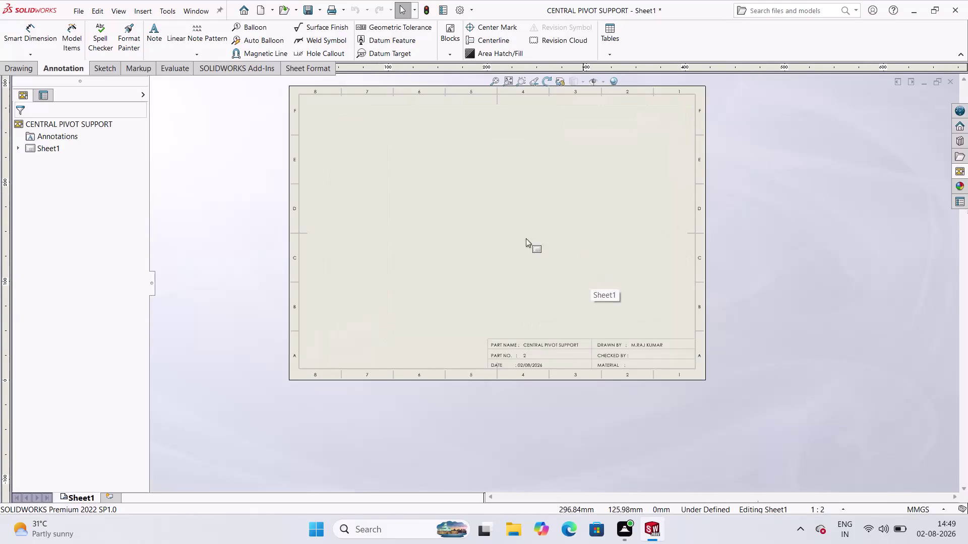
Browse the palette of ready-made drawing views, then hide it.
scroll(up, 3)
scroll(down, 3)
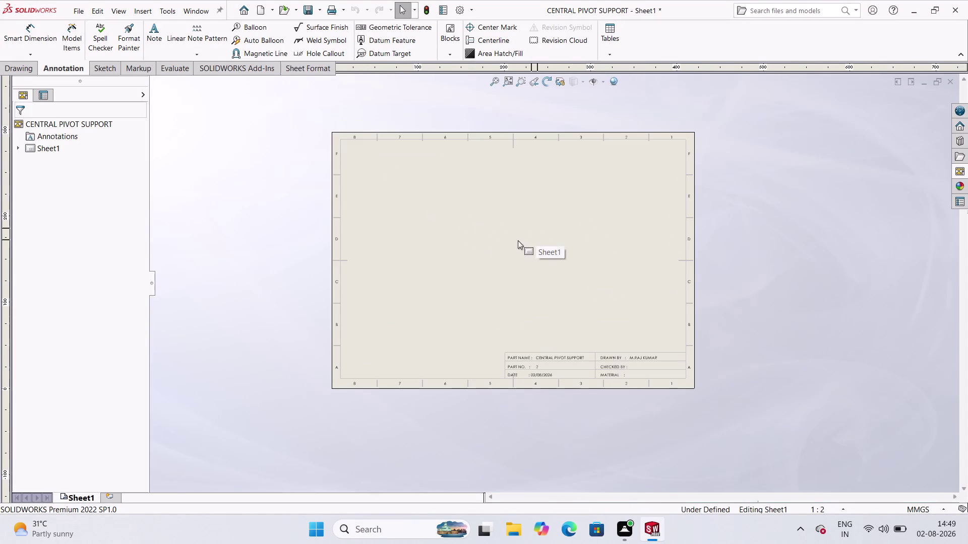
click(957, 173)
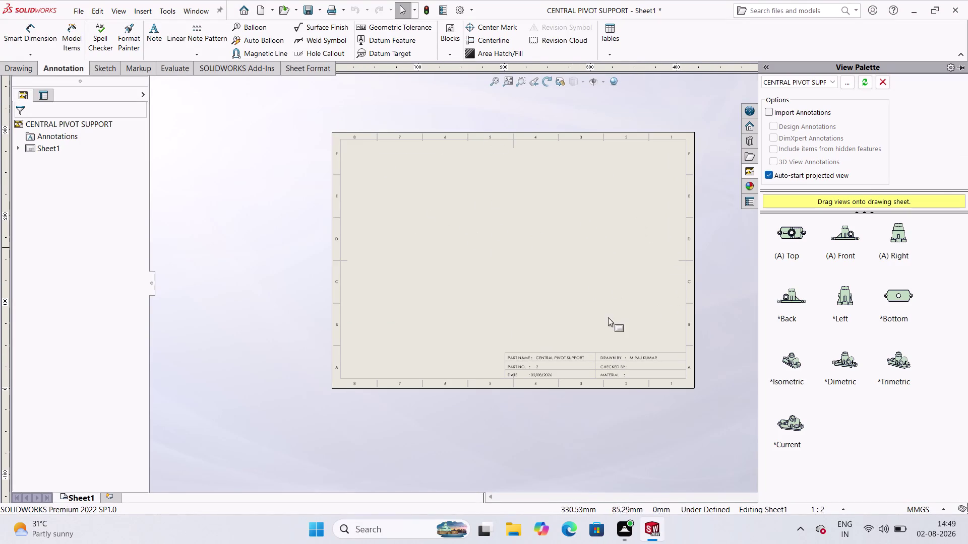
scroll(down, 3)
scroll(down, 3)
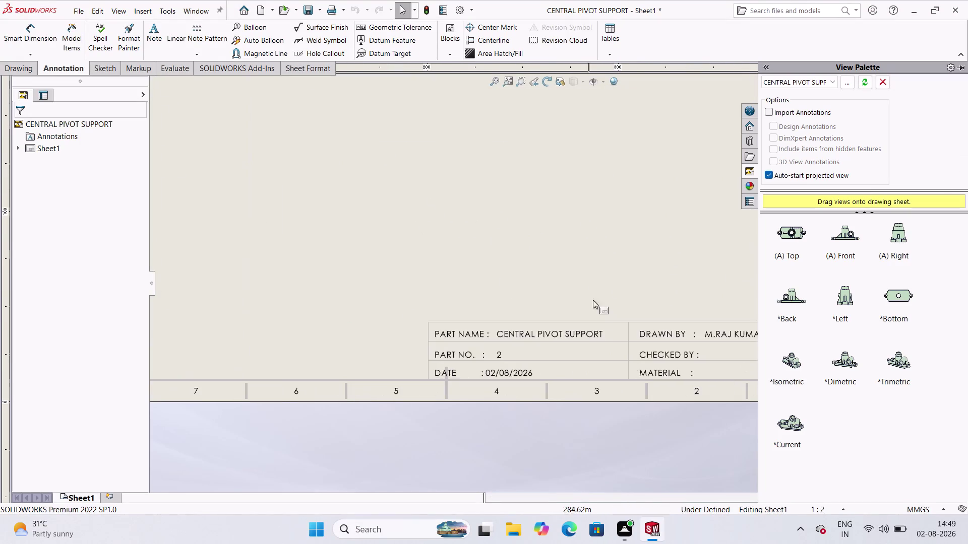
scroll(up, 3)
scroll(up, 3)
scroll(down, 3)
scroll(up, 3)
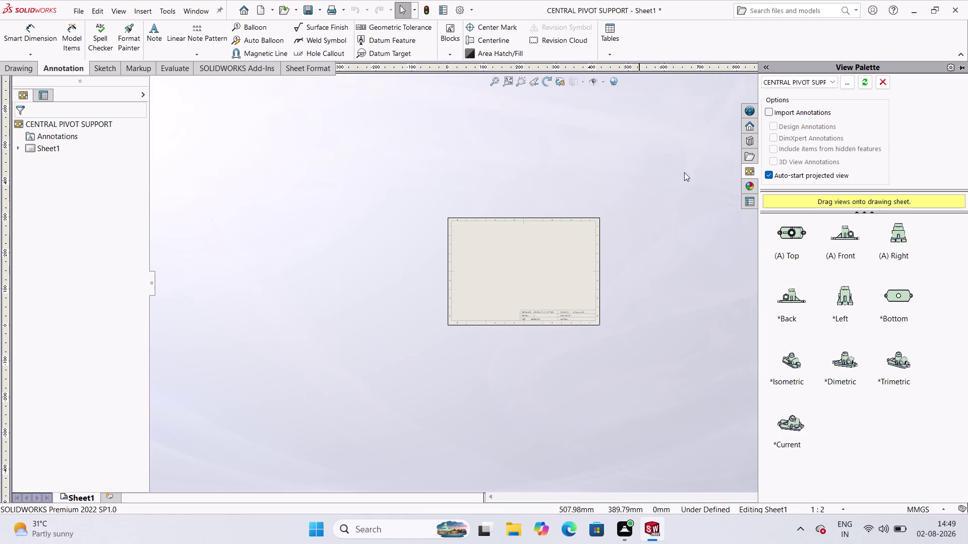
scroll(down, 3)
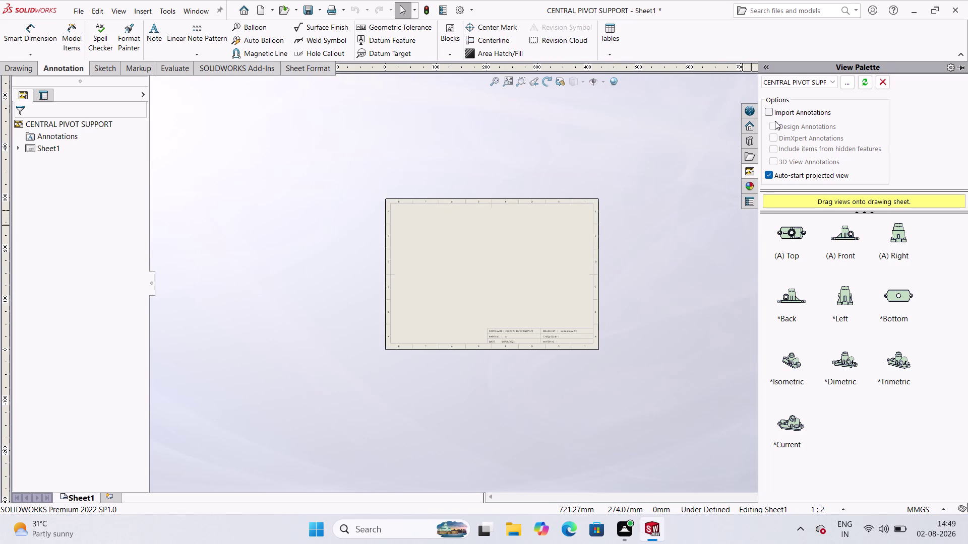
click(770, 110)
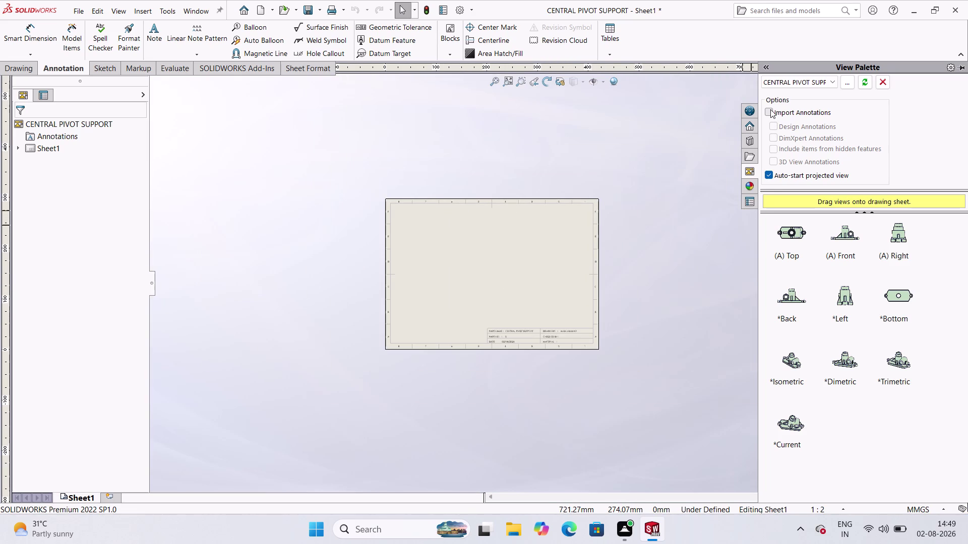
click(771, 109)
click(714, 204)
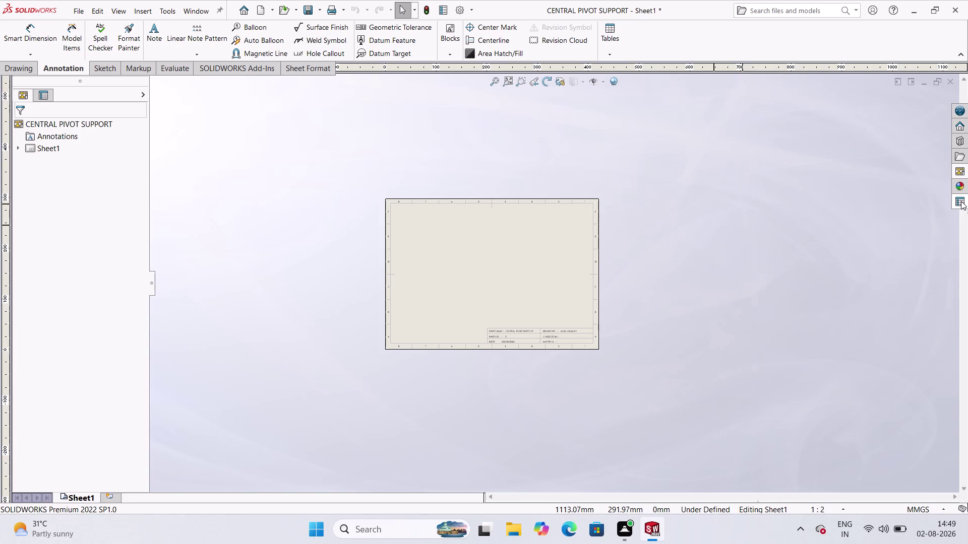
Open the drawing's custom properties and launch the Property Tab Builder.
click(961, 201)
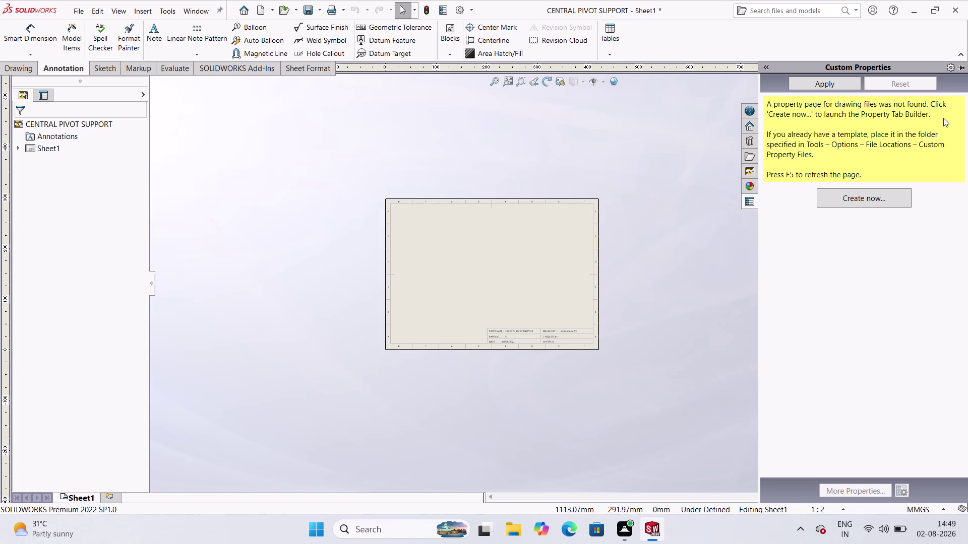
click(505, 270)
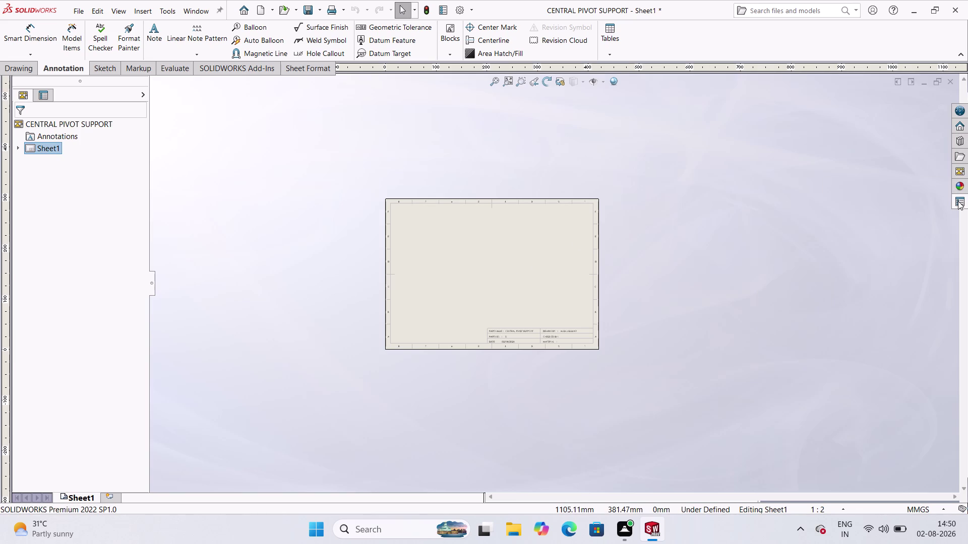
click(957, 201)
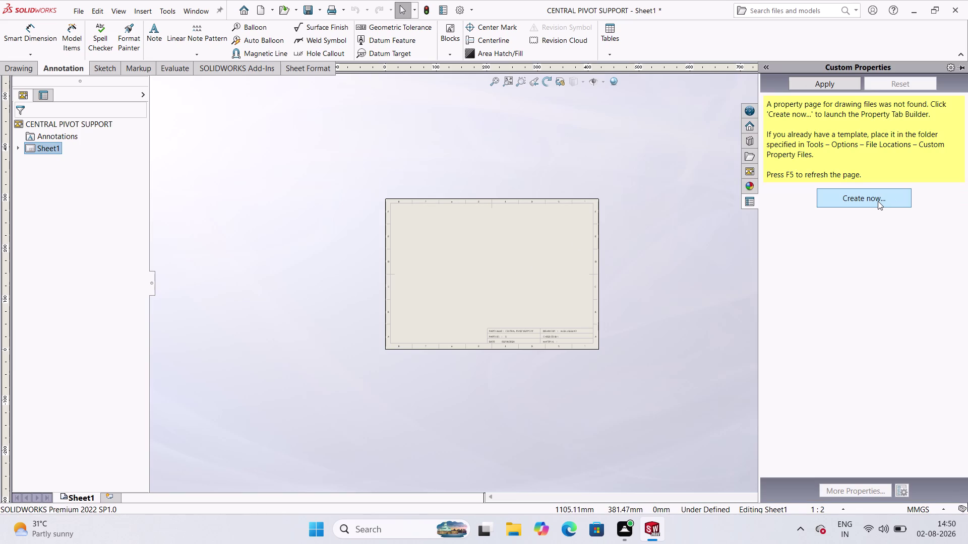
click(878, 202)
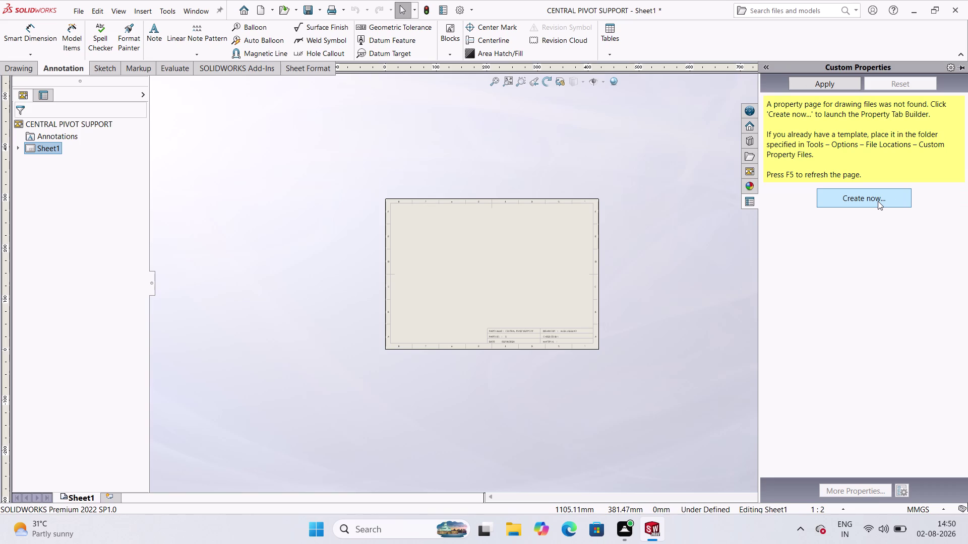
click(871, 193)
Close both Property Tab Builder windows and hide the custom properties.
right_click(563, 284)
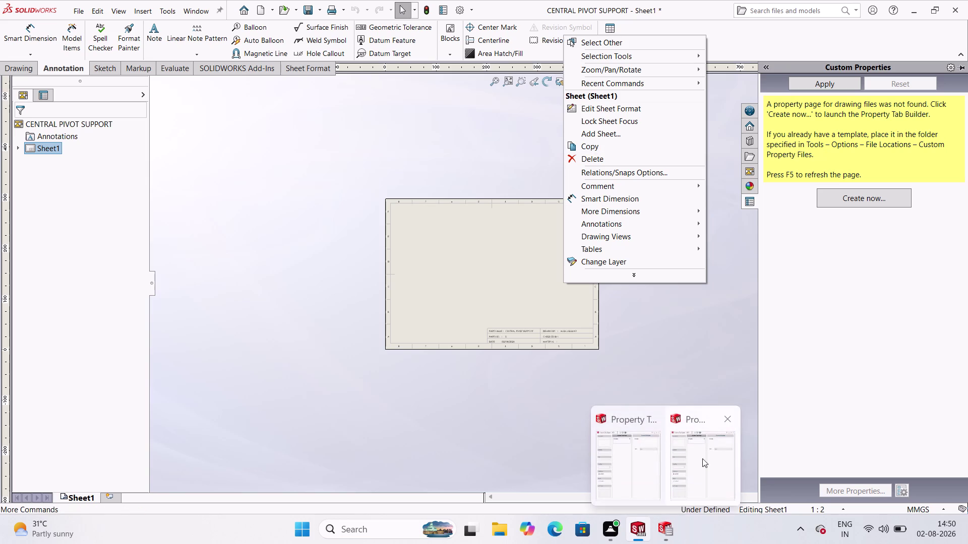
click(726, 426)
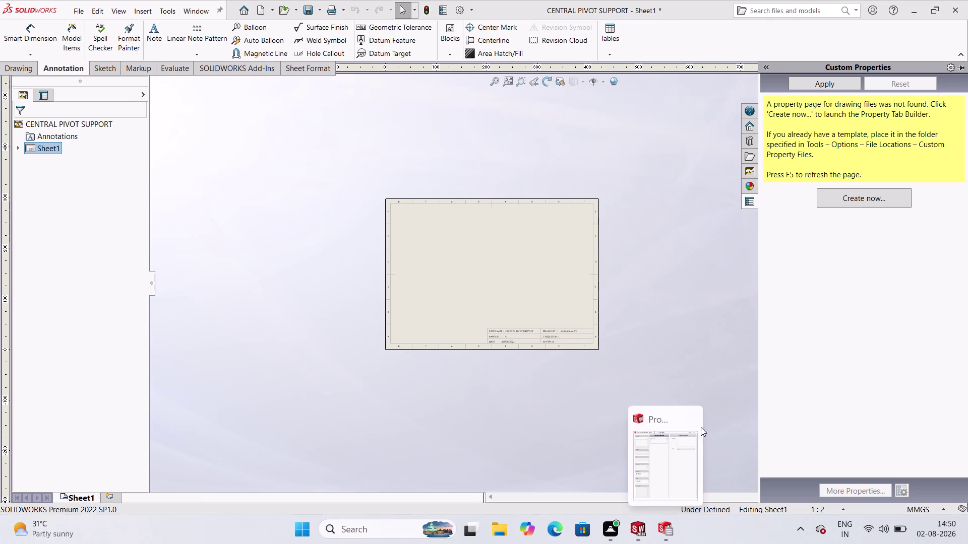
click(694, 417)
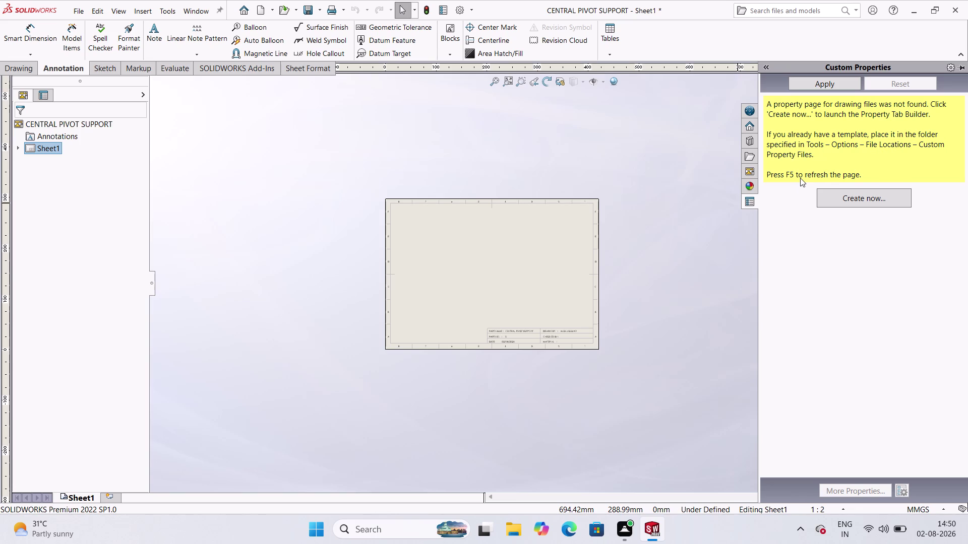
click(741, 214)
Select Sheet1 and choose Add Sheet from its right-click menu.
click(694, 251)
right_click(573, 323)
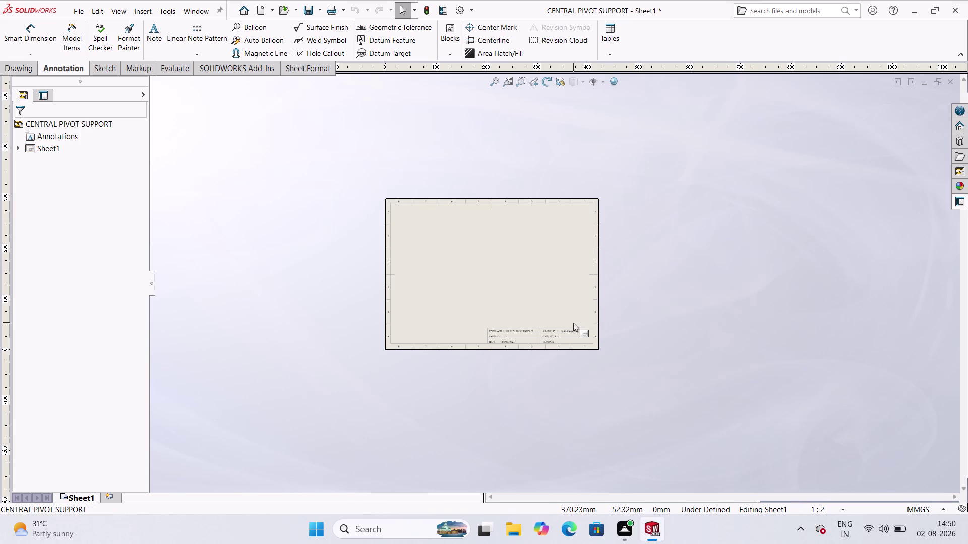
click(527, 285)
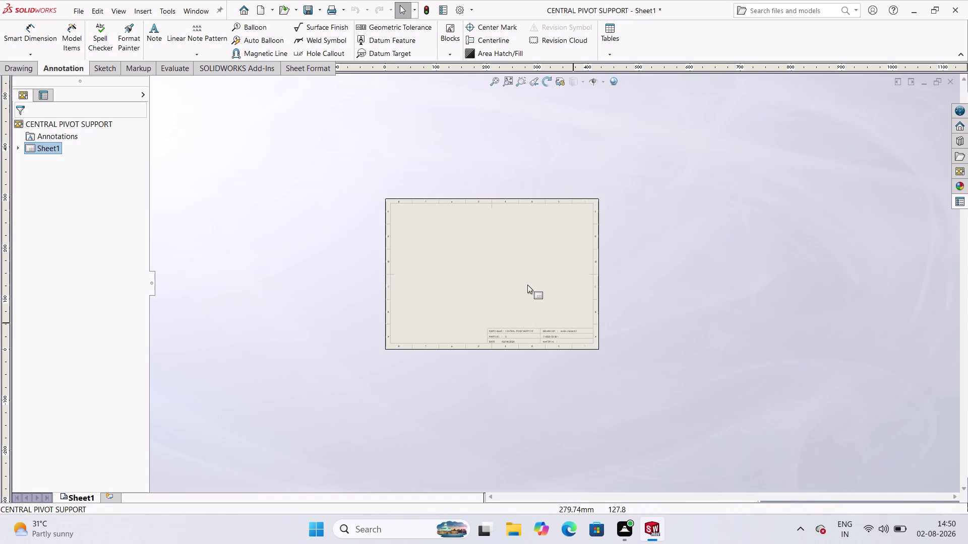
right_click(532, 285)
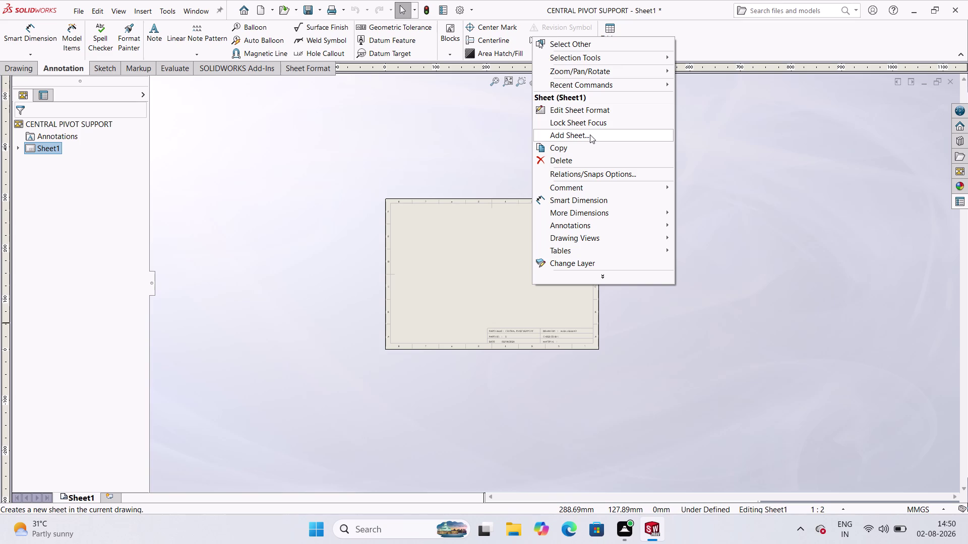
click(590, 135)
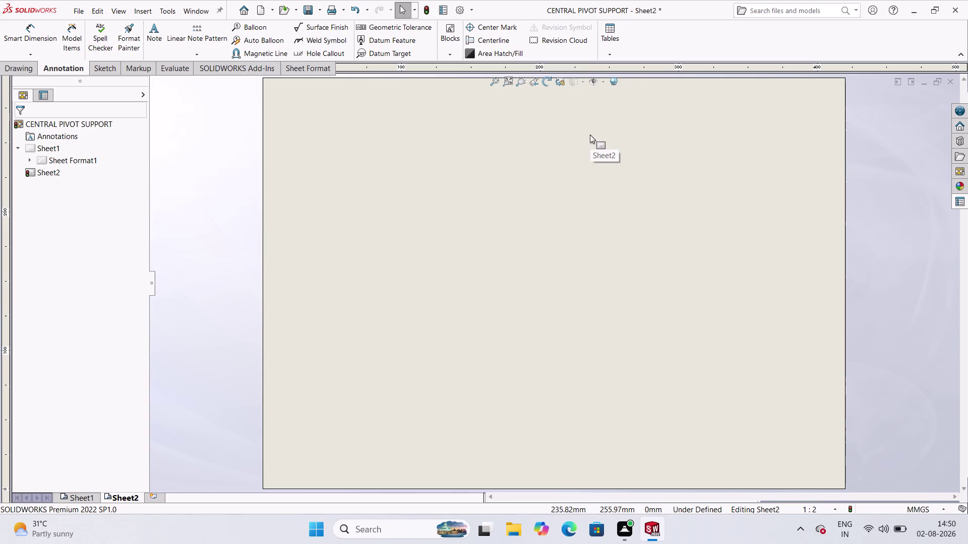
Zoom out to view the new Sheet2, then close the drawing to return to the part.
scroll(down, 3)
scroll(up, 3)
scroll(down, 3)
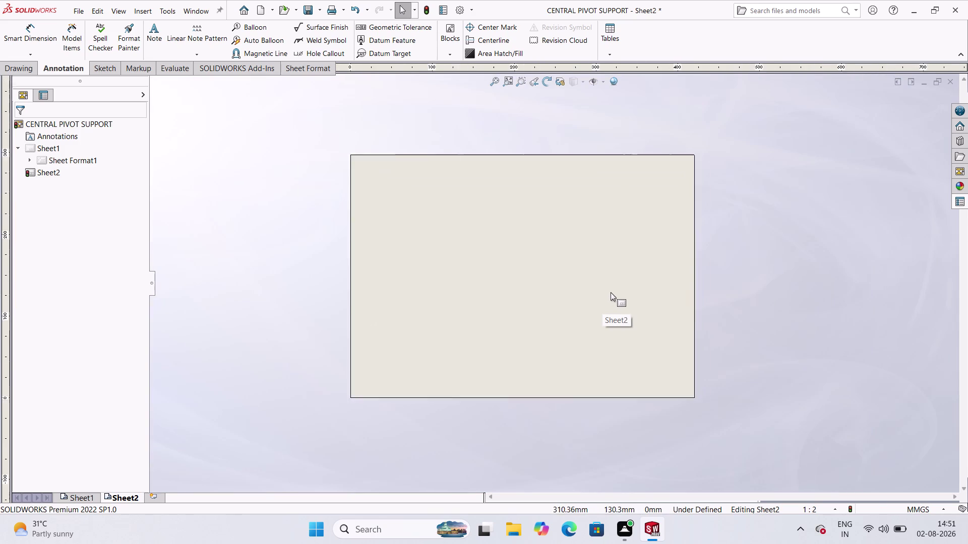
click(951, 83)
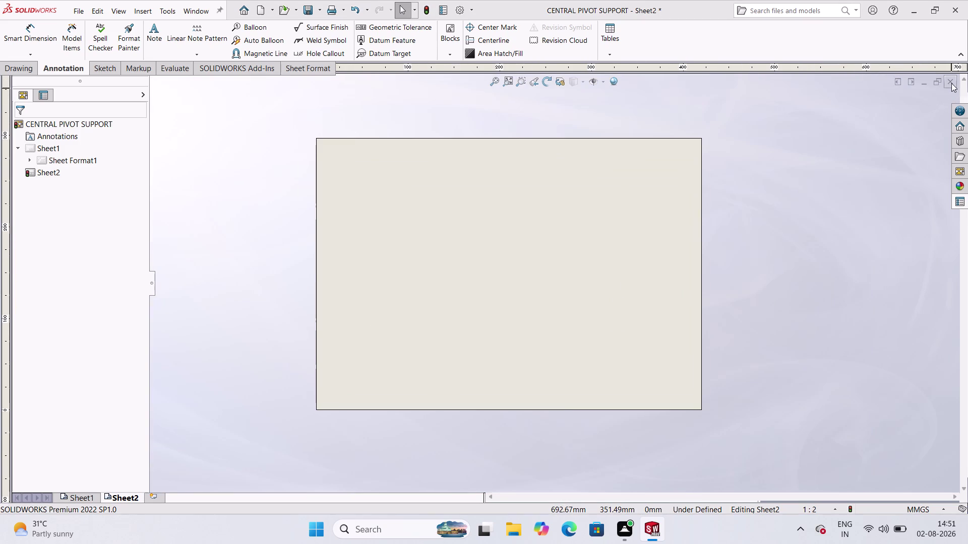
click(540, 287)
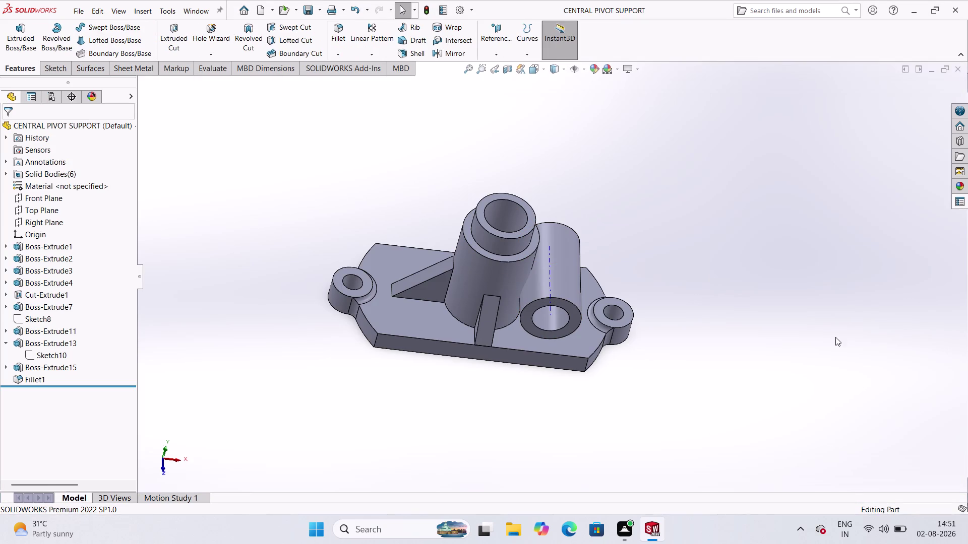
Start a new drawing from the CENTRAL PIVOT SUPPORT part with File > Make Drawing from Part.
scroll(down, 3)
scroll(up, 3)
scroll(up, 3)
scroll(down, 3)
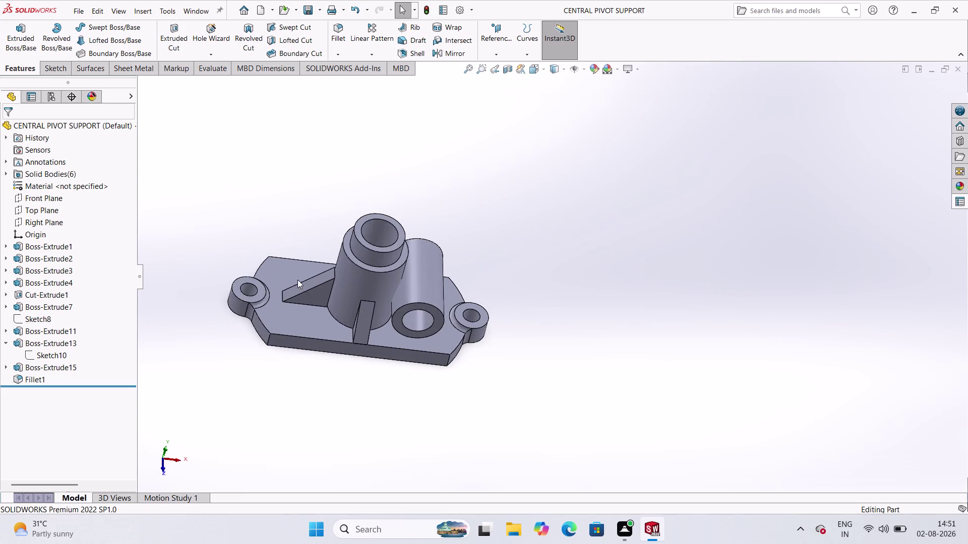
scroll(up, 3)
scroll(down, 3)
scroll(up, 3)
scroll(down, 3)
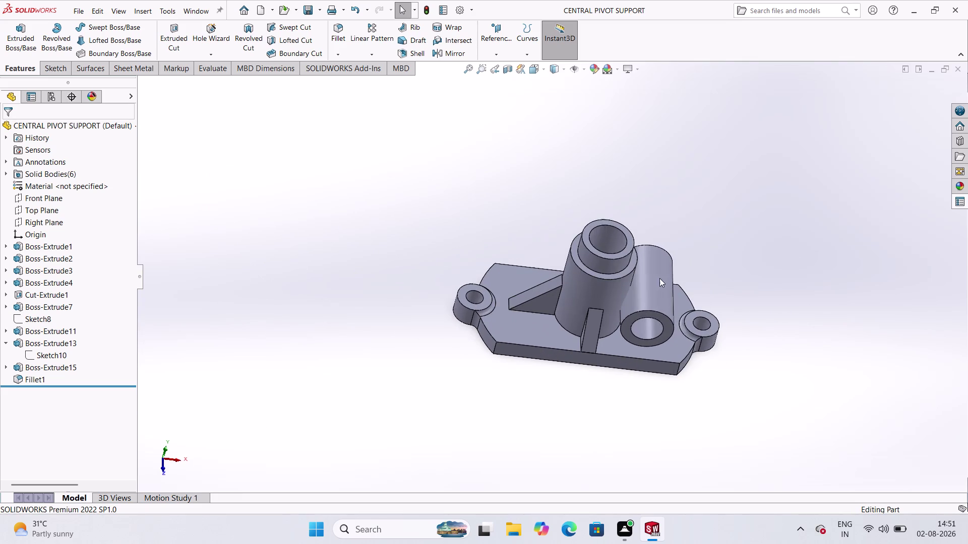
scroll(down, 3)
scroll(down, 3)
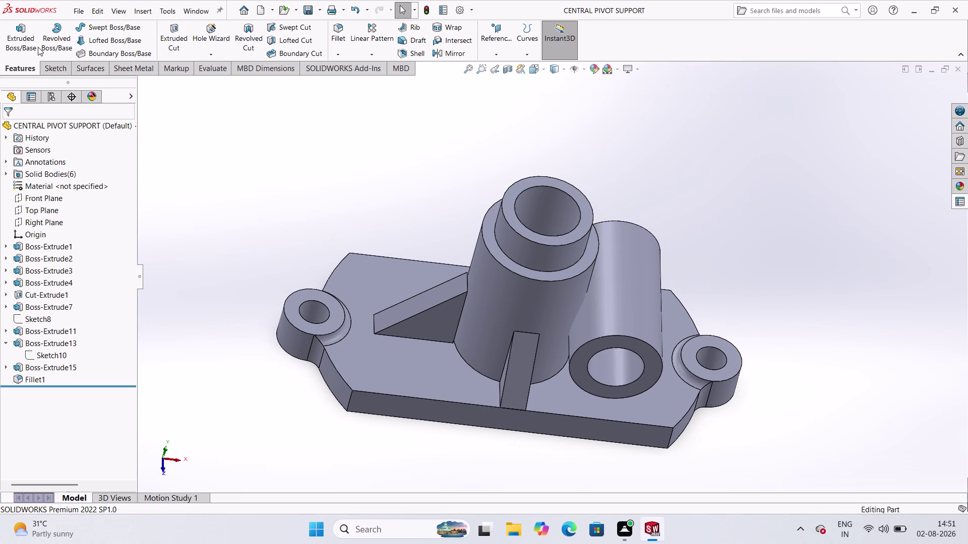
click(79, 14)
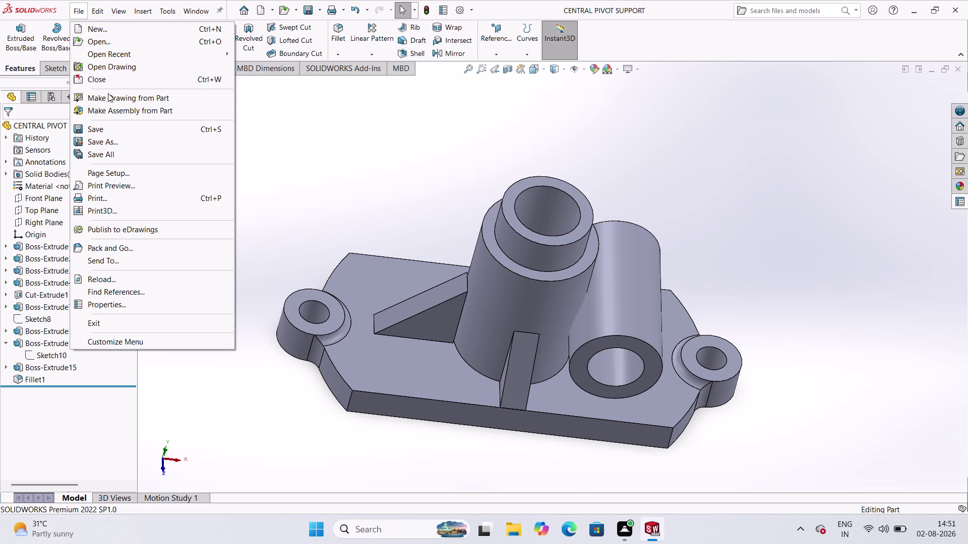
click(127, 100)
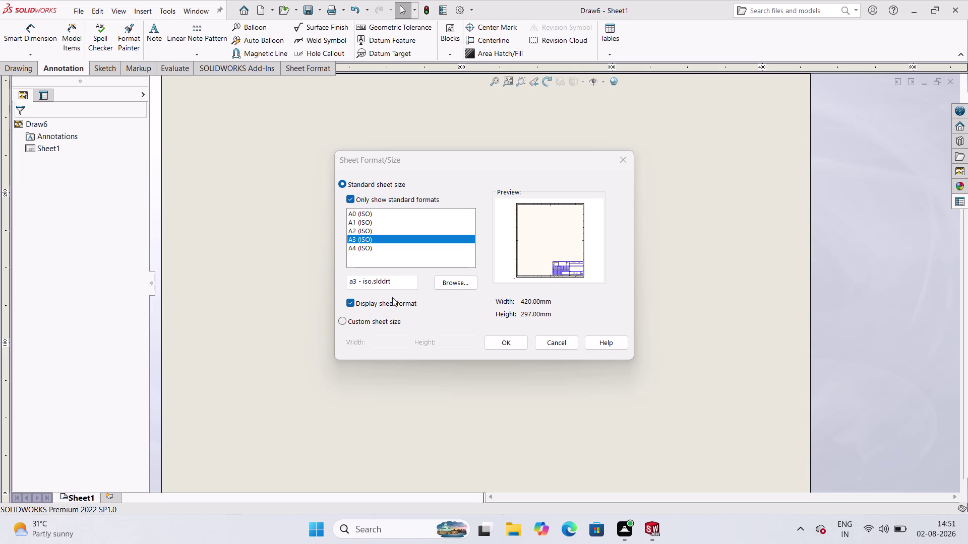
Browse the sheet format files, keeping the sheet format file type filter.
click(447, 284)
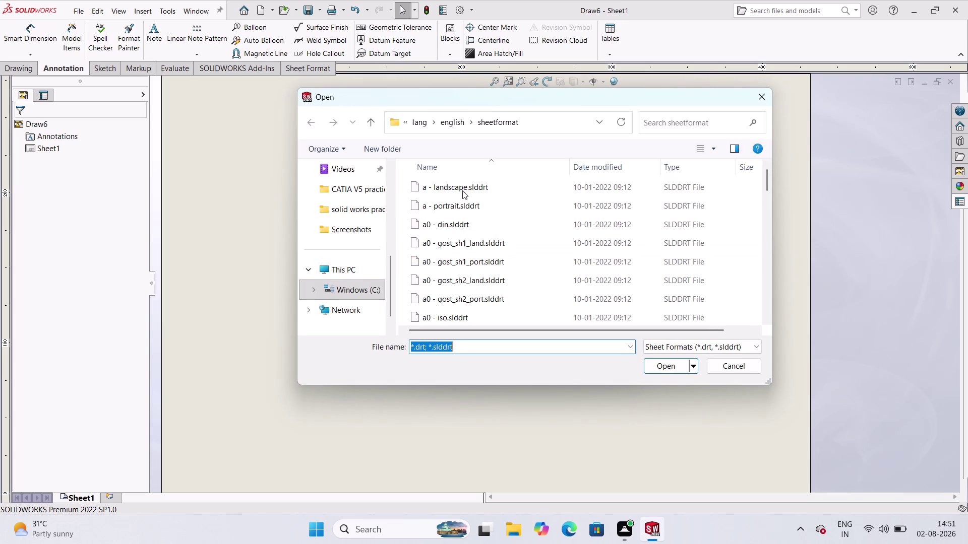
scroll(down, 3)
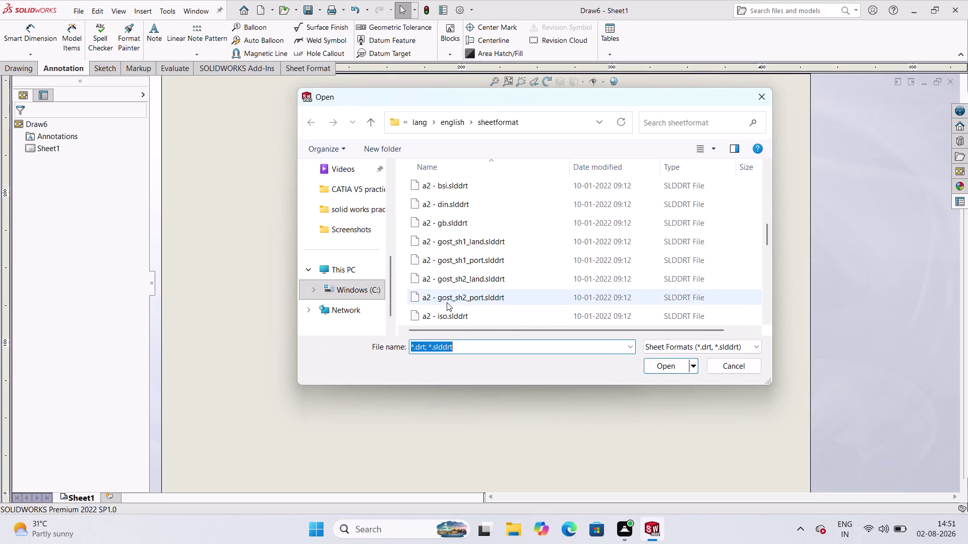
scroll(down, 3)
scroll(down, 3)
scroll(down, 3)
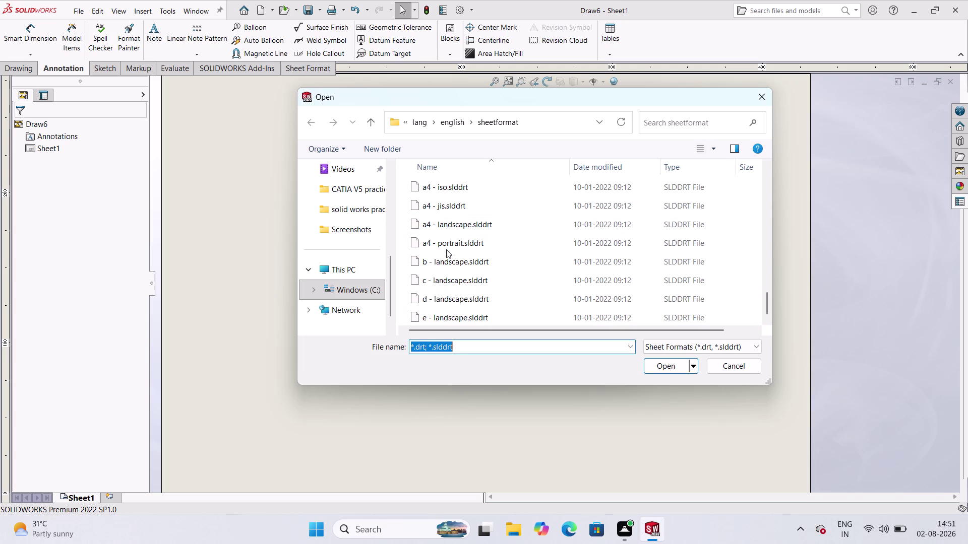
scroll(up, 3)
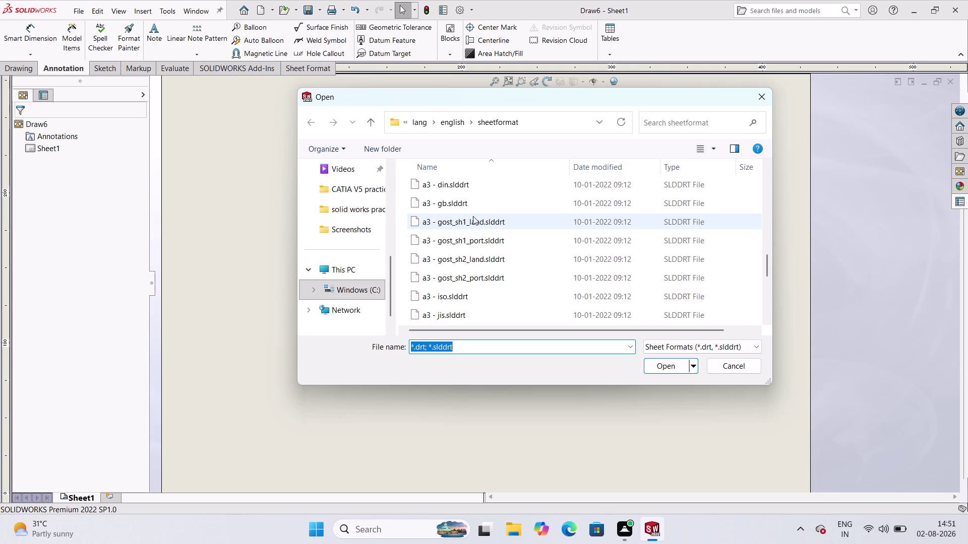
scroll(up, 3)
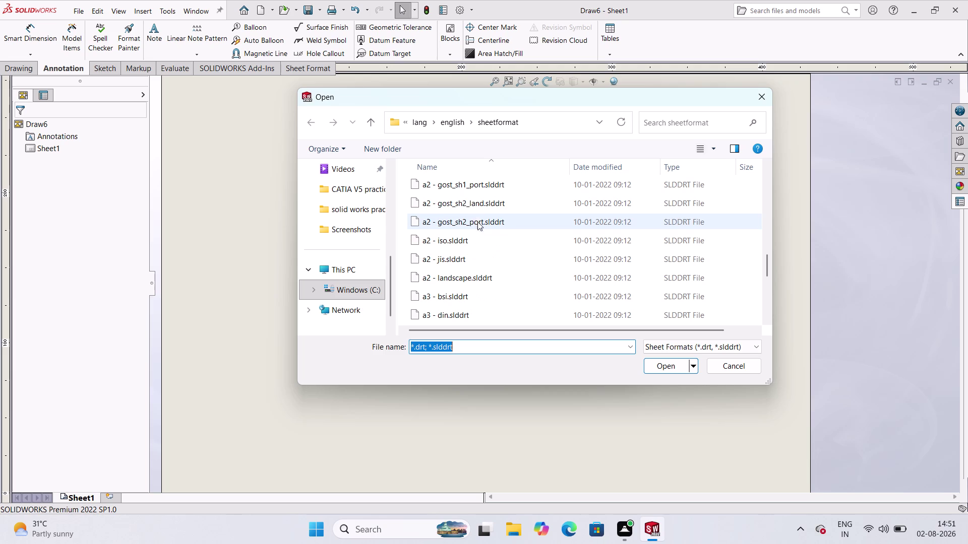
scroll(down, 3)
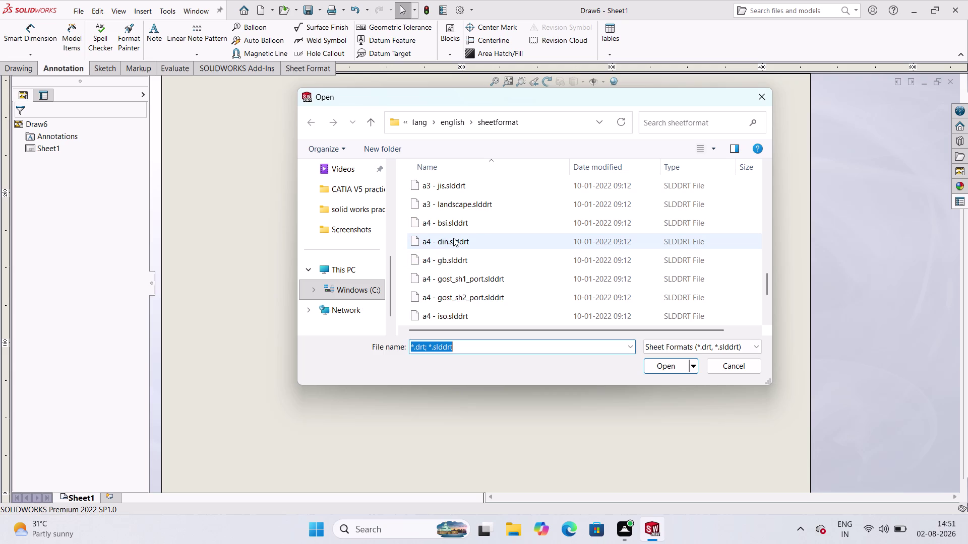
scroll(down, 3)
scroll(down, 3)
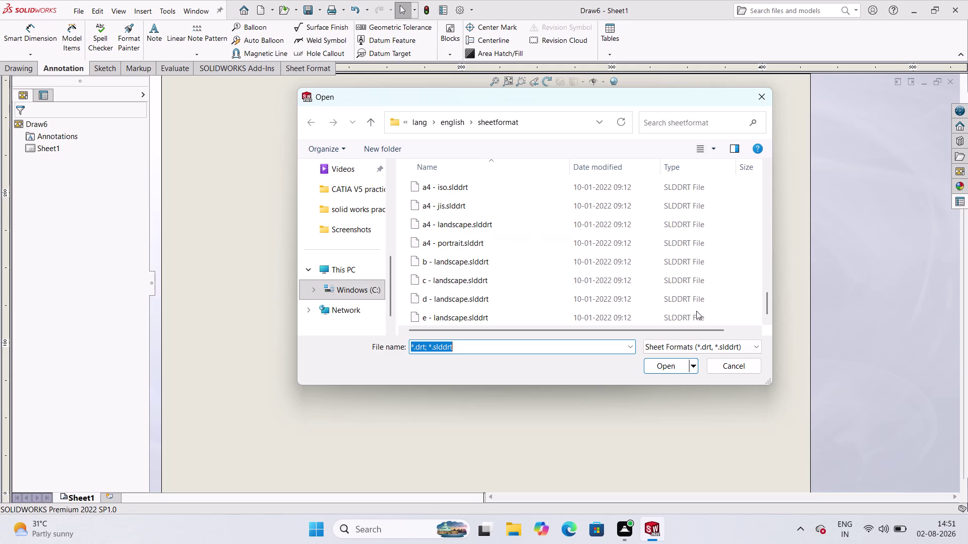
click(754, 347)
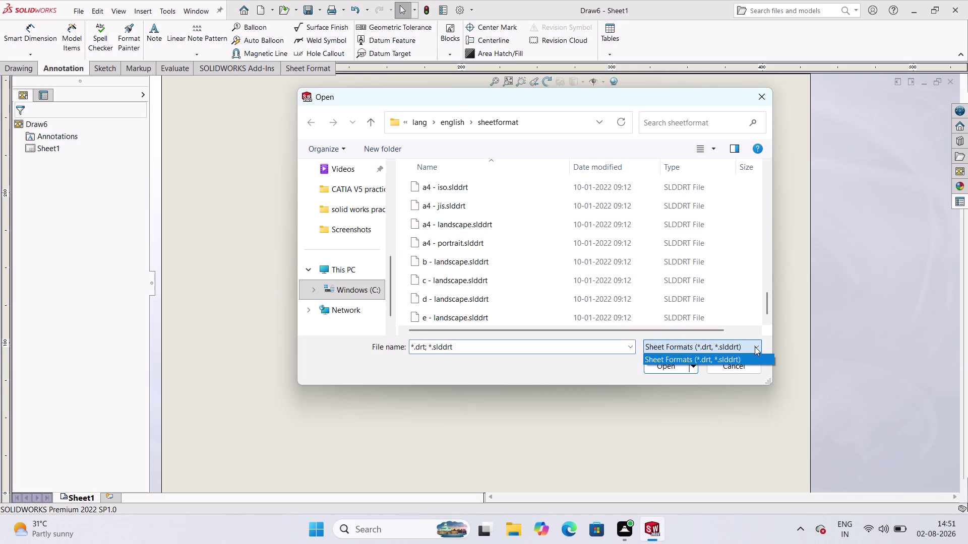
click(755, 347)
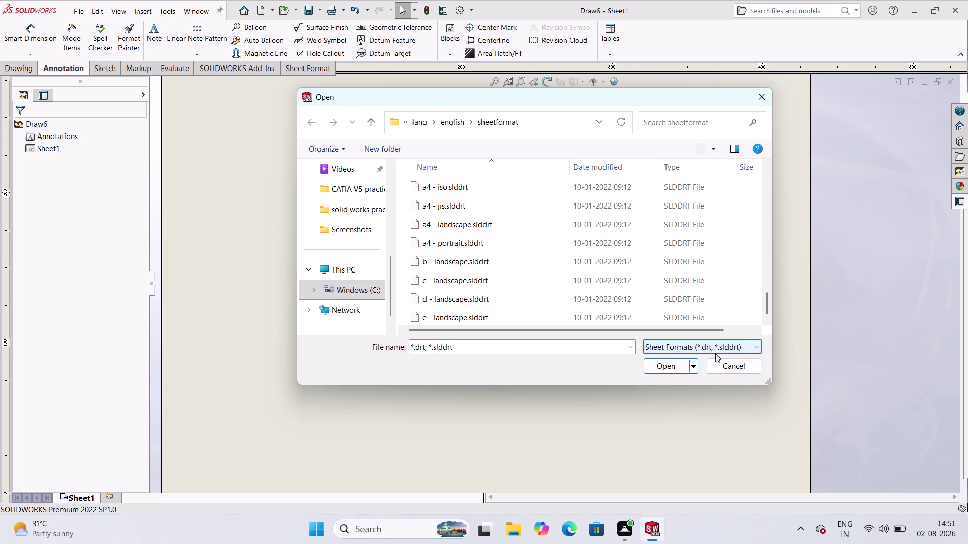
Look through more format files, then cancel the browser without choosing one.
scroll(down, 3)
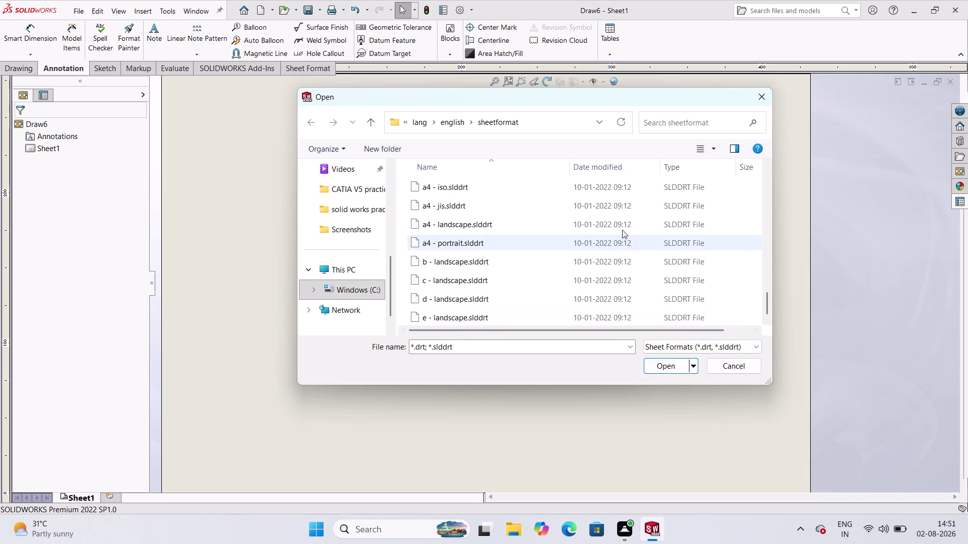
scroll(up, 3)
scroll(up, 3)
scroll(up, 3)
scroll(up, 3)
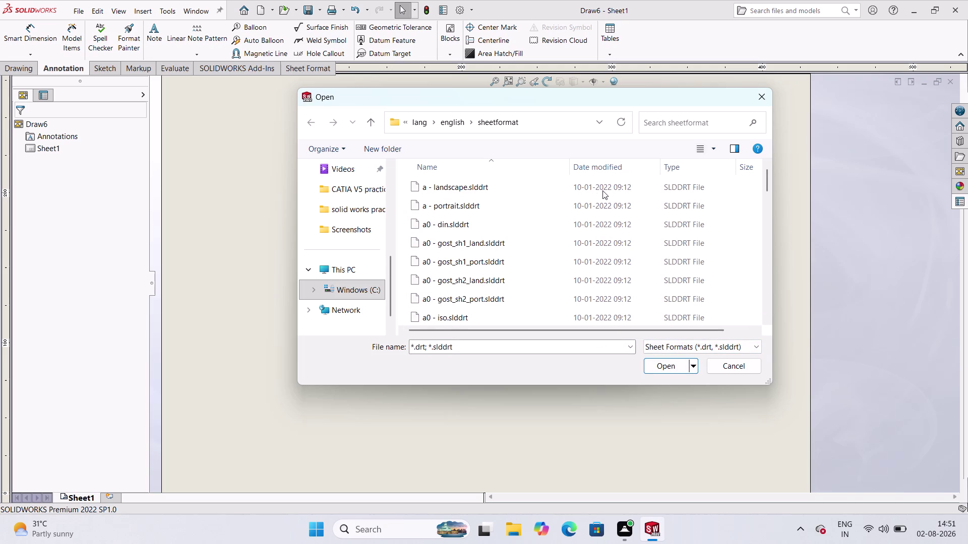
scroll(up, 3)
scroll(down, 3)
scroll(down, 3)
scroll(down, 3)
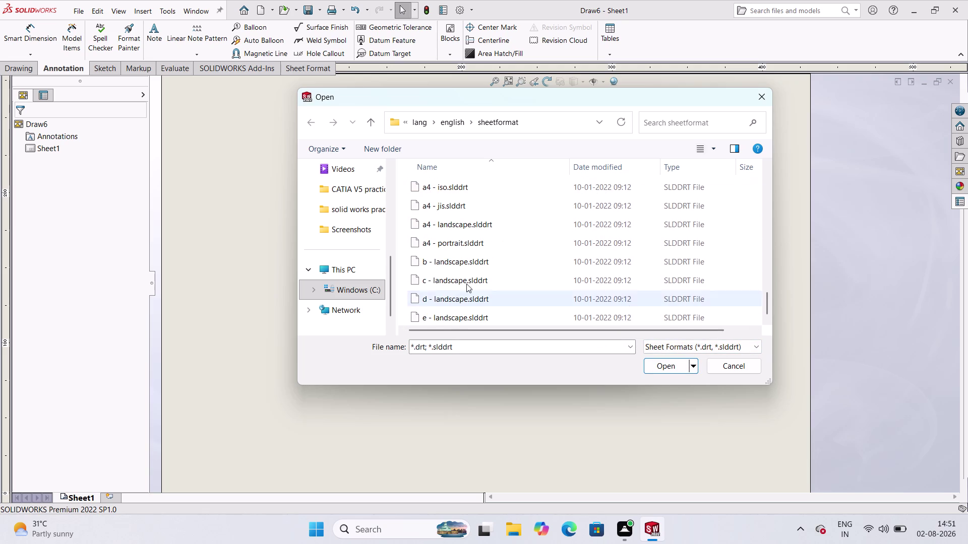
scroll(up, 3)
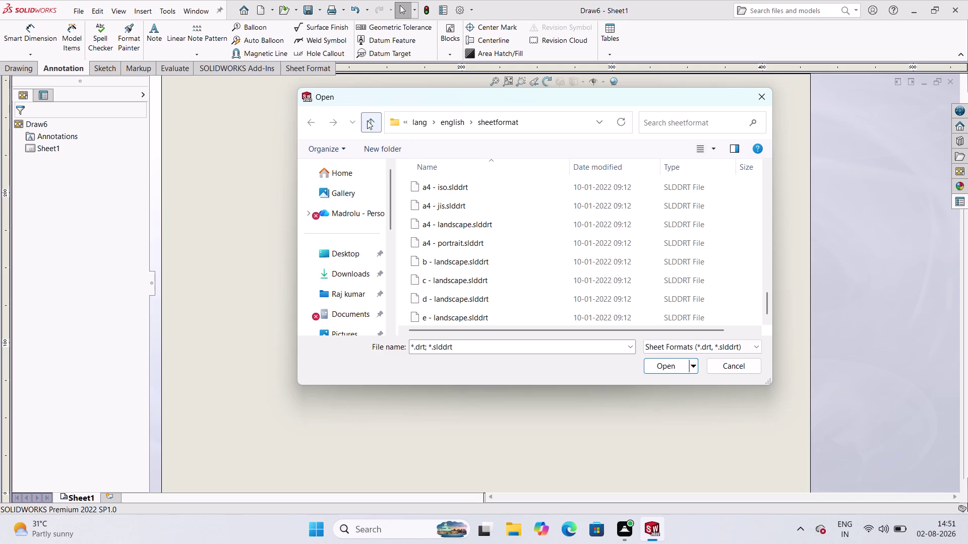
click(309, 122)
click(763, 99)
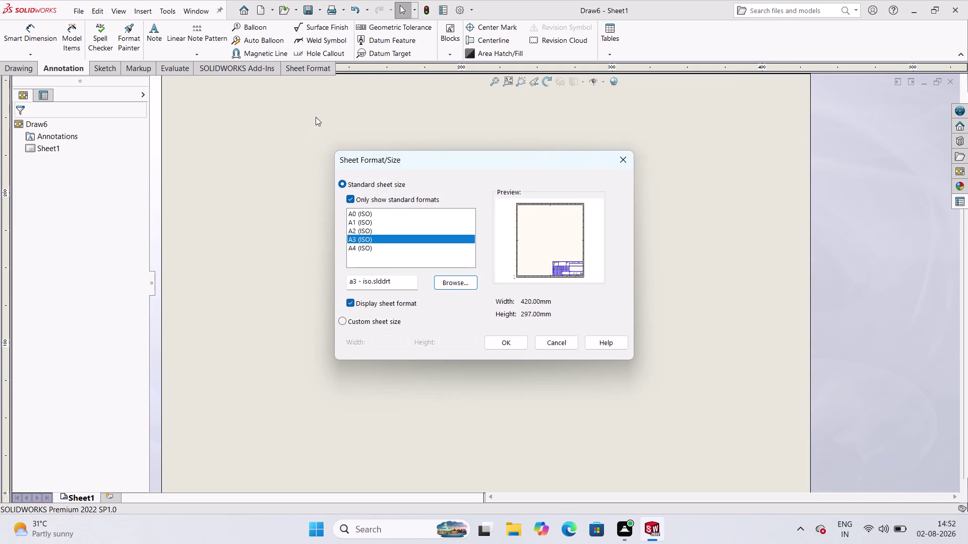
Pick A3 (ISO), then switch to a blank custom 420 × 297 mm sheet and confirm.
click(352, 198)
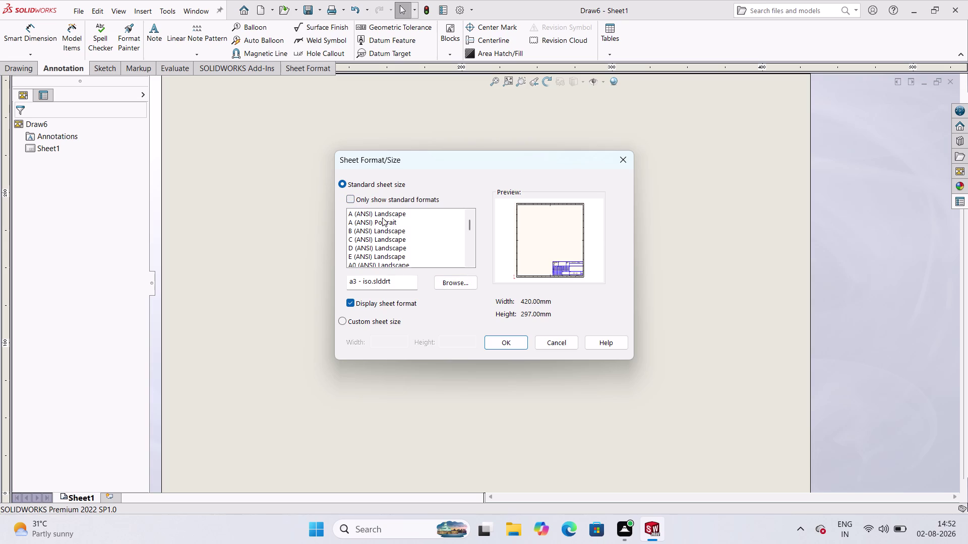
scroll(down, 3)
scroll(up, 3)
scroll(up, 3)
scroll(down, 3)
scroll(down, 3)
scroll(down, 3)
scroll(down, 3)
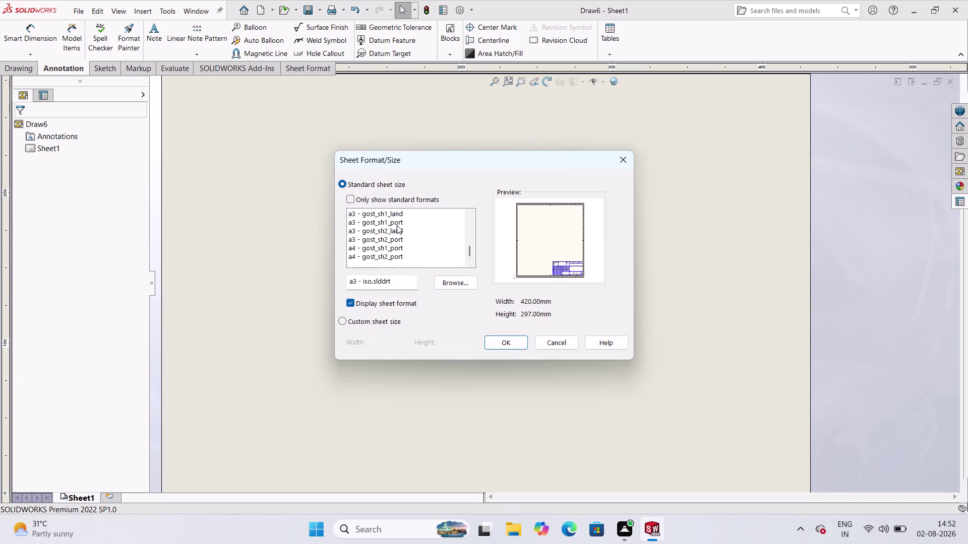
click(352, 198)
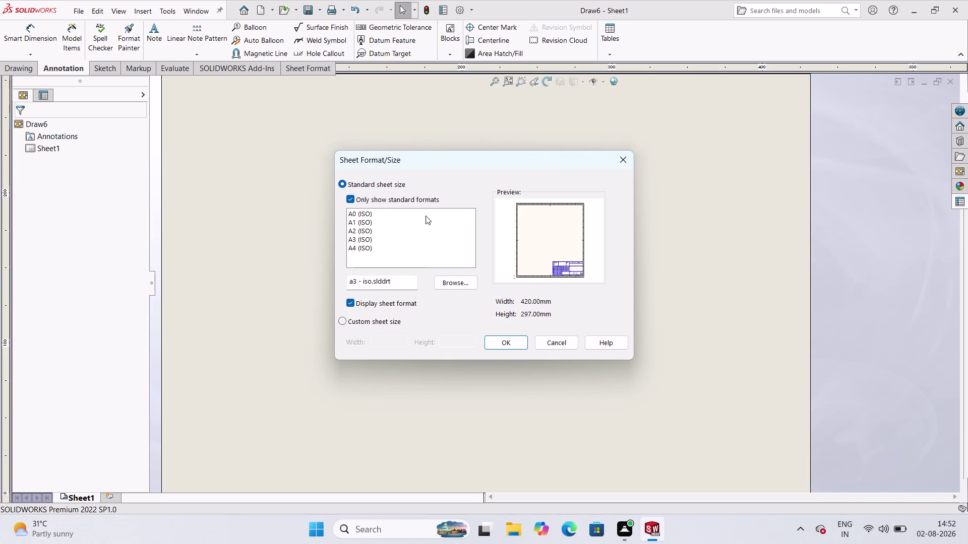
click(360, 242)
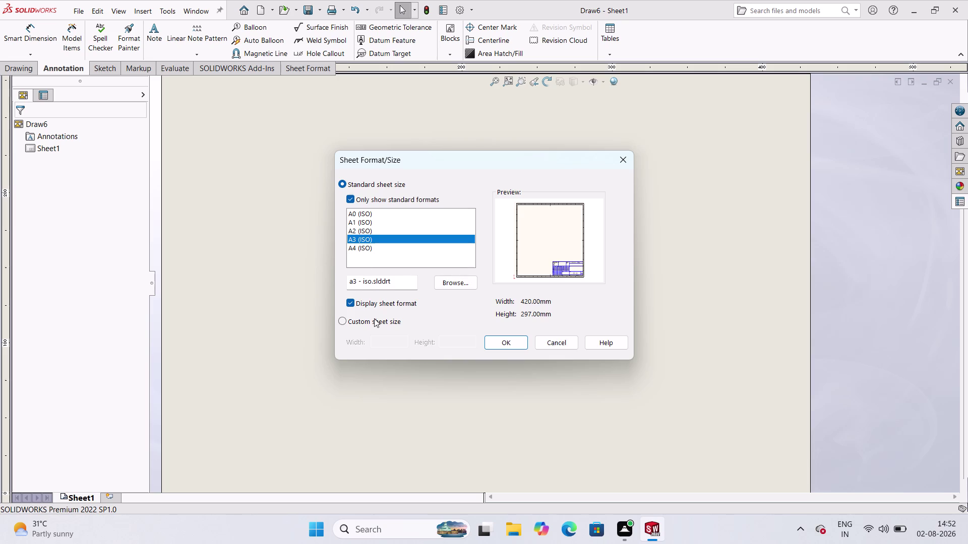
click(340, 324)
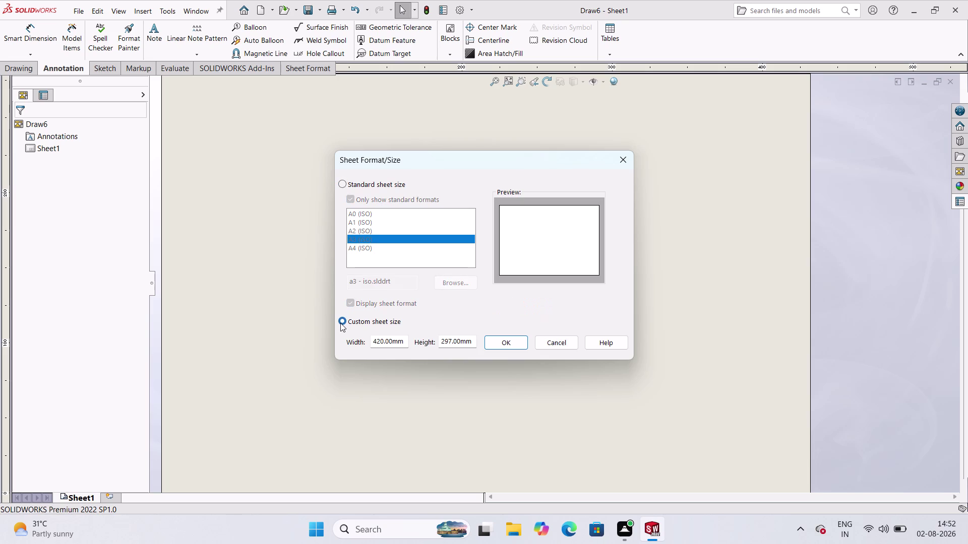
click(515, 340)
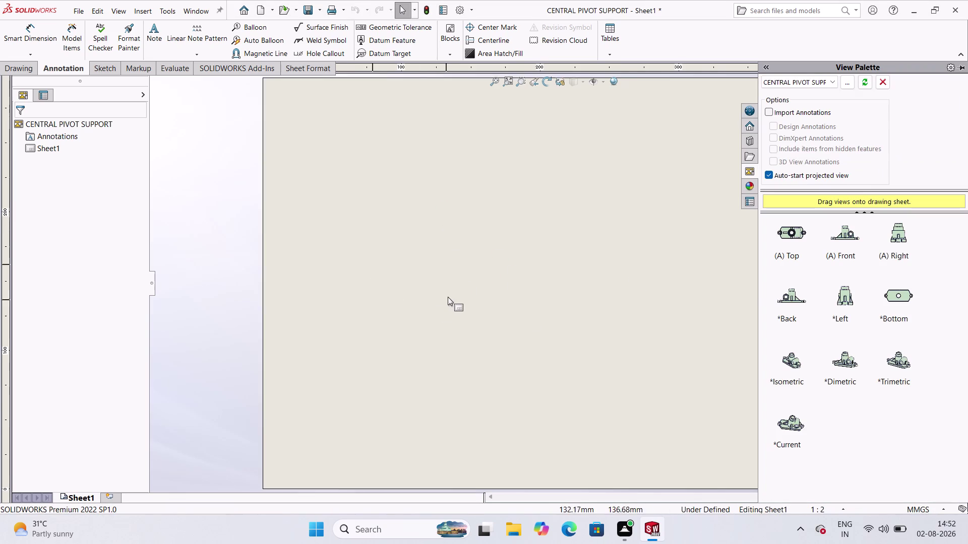
Close the model views palette and zoom to show the whole blank sheet.
scroll(up, 3)
scroll(down, 3)
click(199, 362)
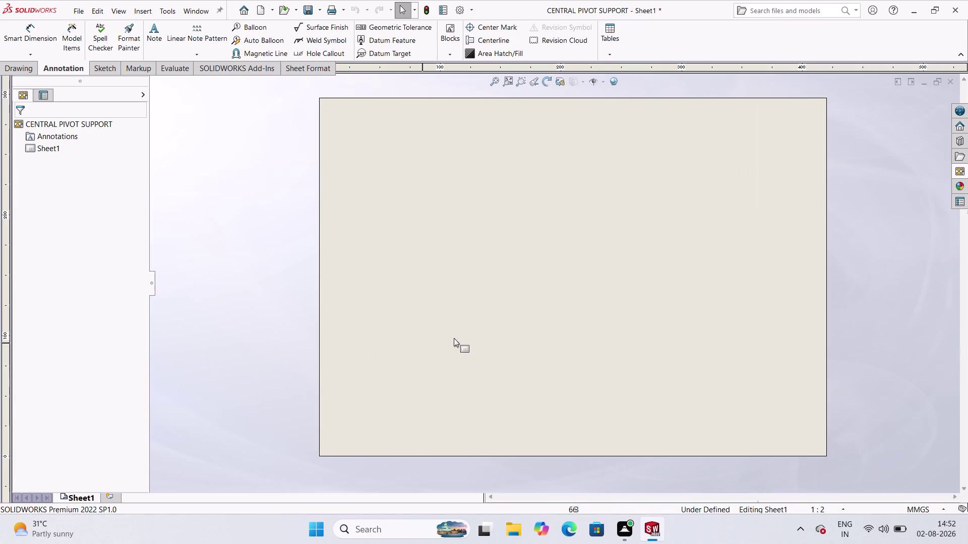
scroll(up, 3)
scroll(down, 3)
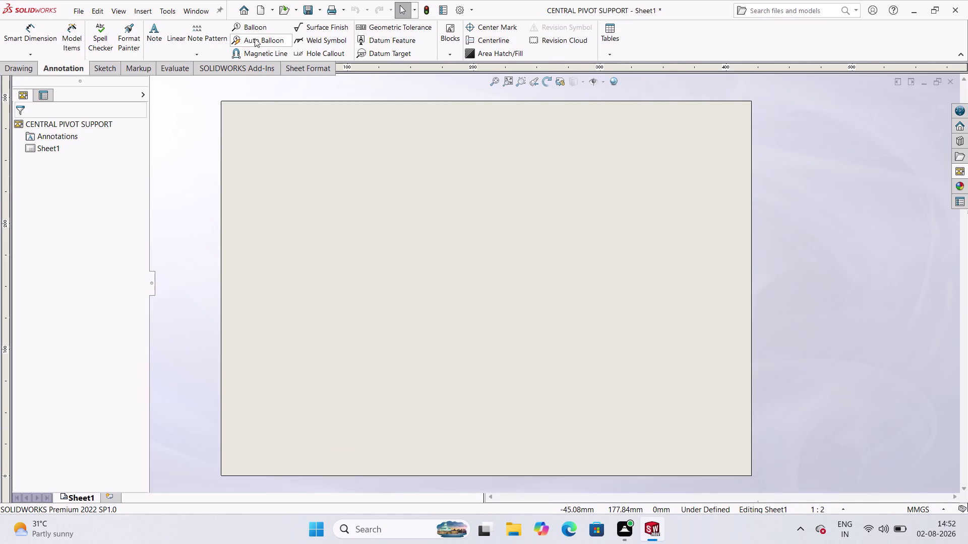
Cycle through the Drawing, Annotation, Sketch, Markup and Sheet Format CommandManager tabs.
click(24, 67)
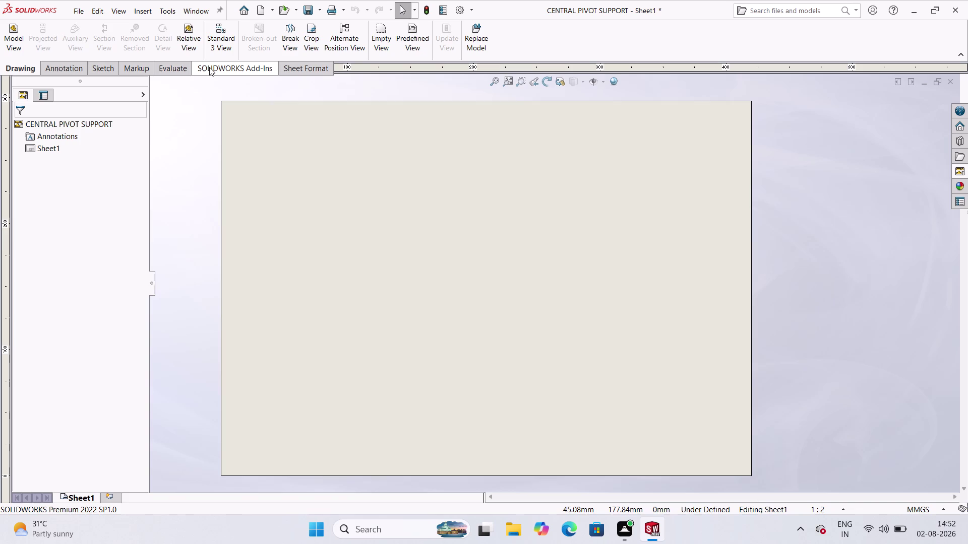
click(72, 70)
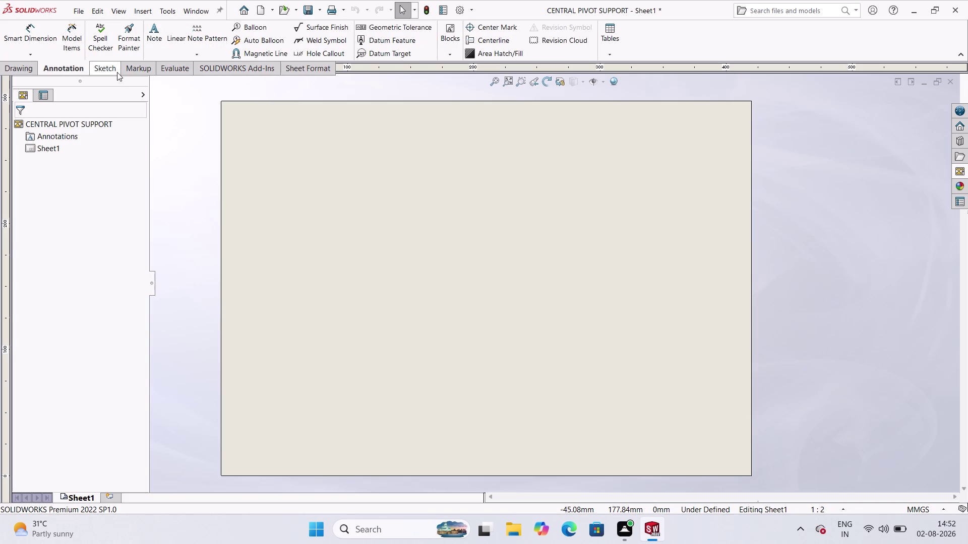
click(117, 72)
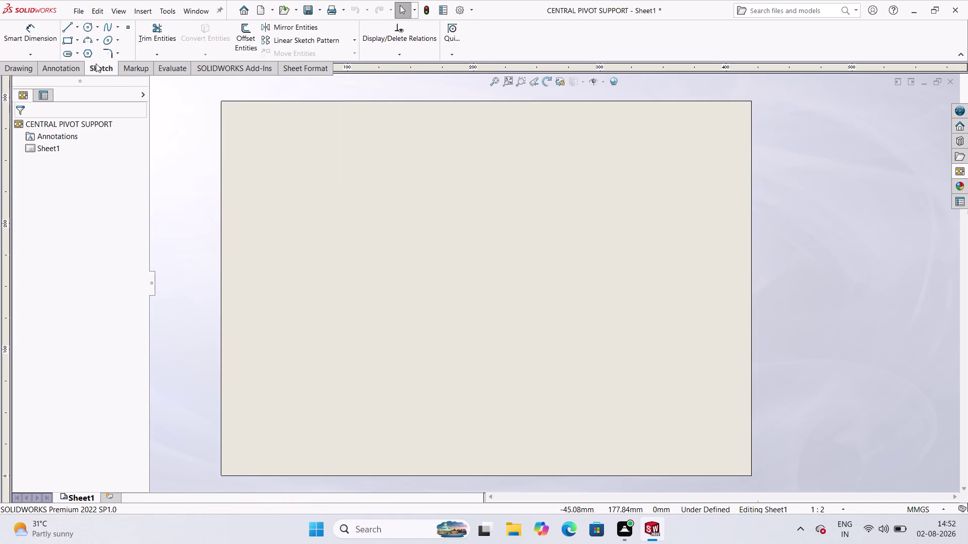
click(18, 64)
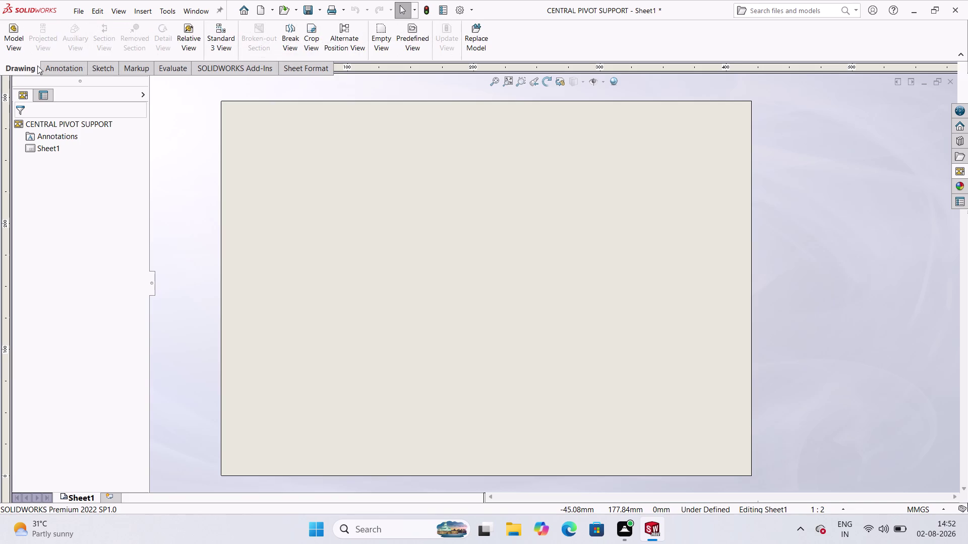
click(106, 68)
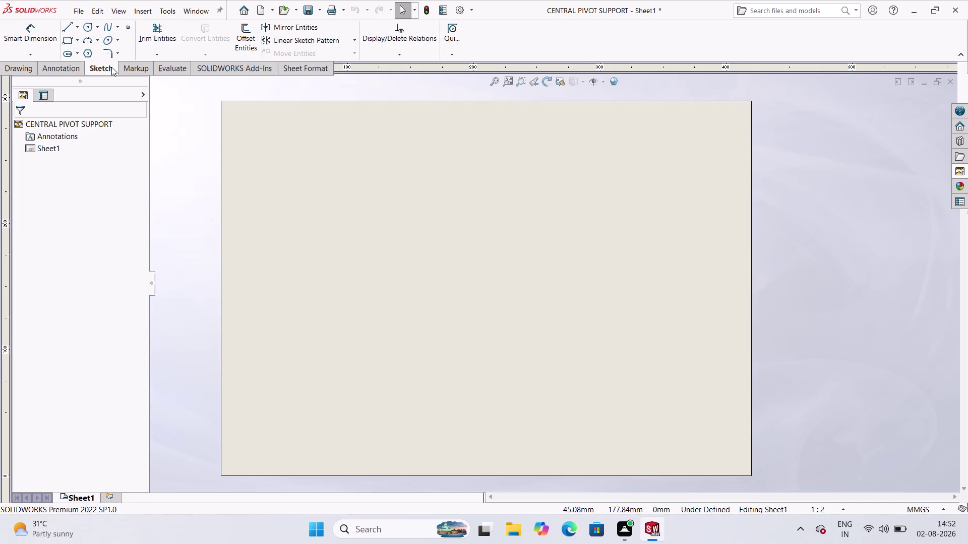
click(129, 72)
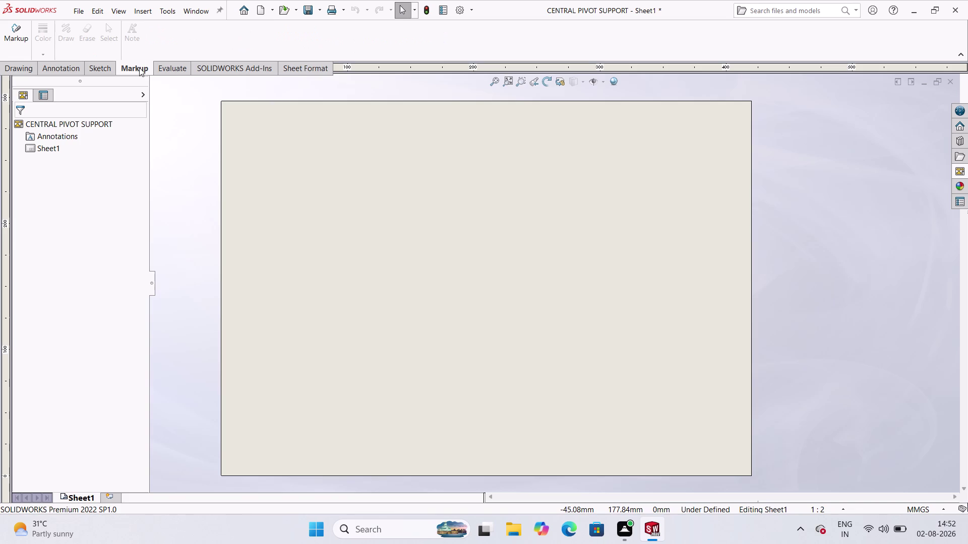
click(90, 69)
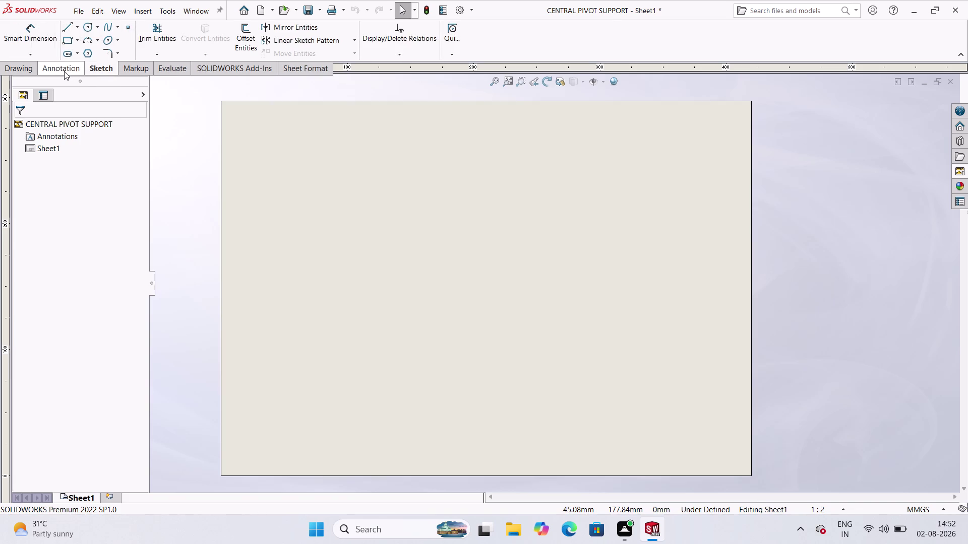
click(64, 71)
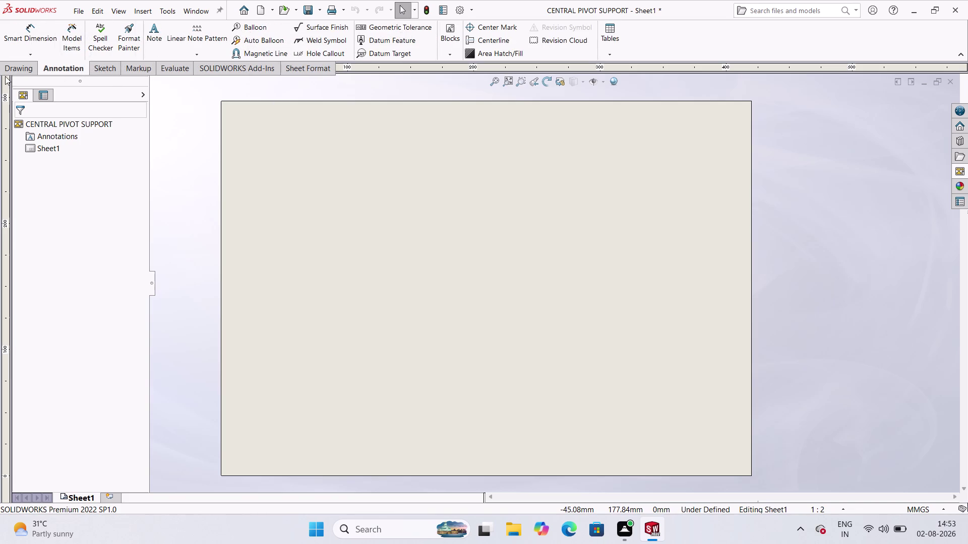
click(26, 70)
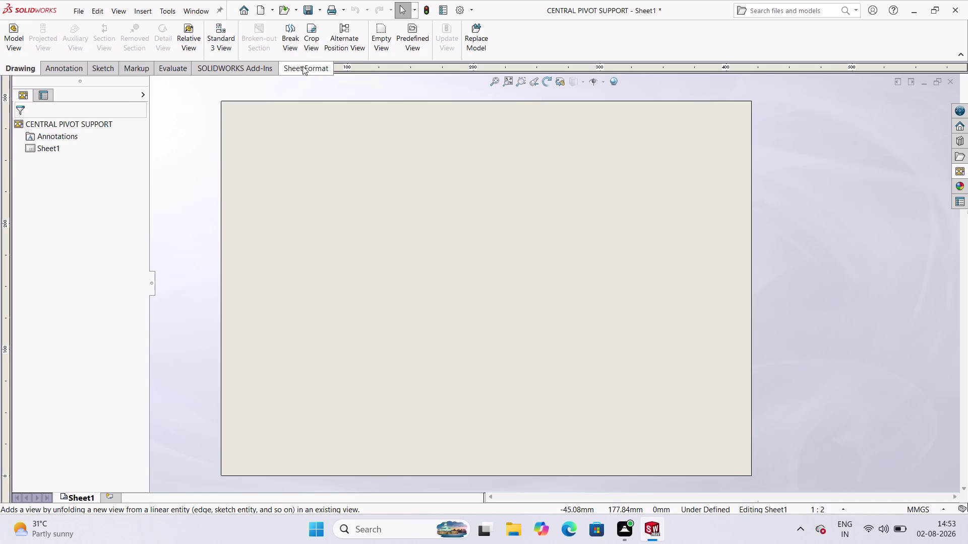
click(302, 66)
Show the Sheet Format commands and start the Automatic Border setup.
click(13, 34)
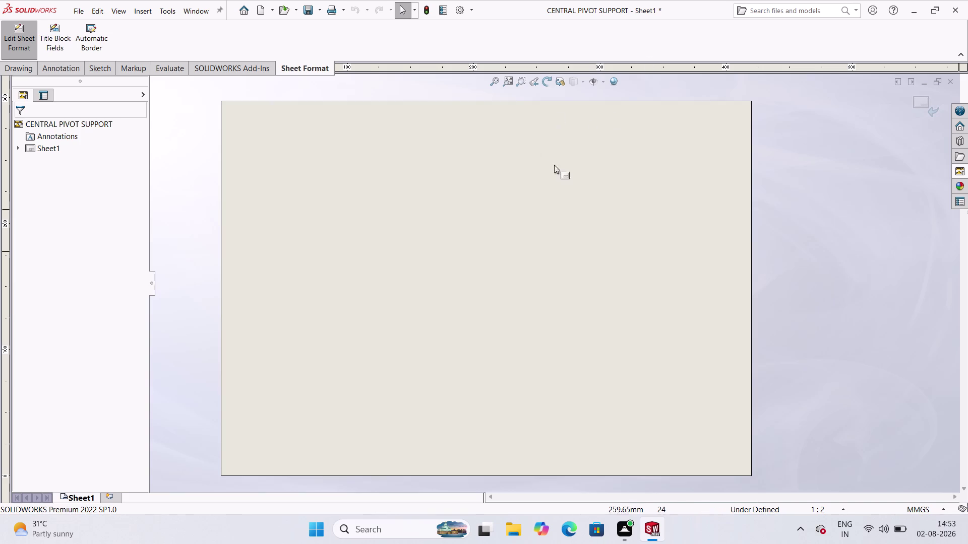
click(95, 42)
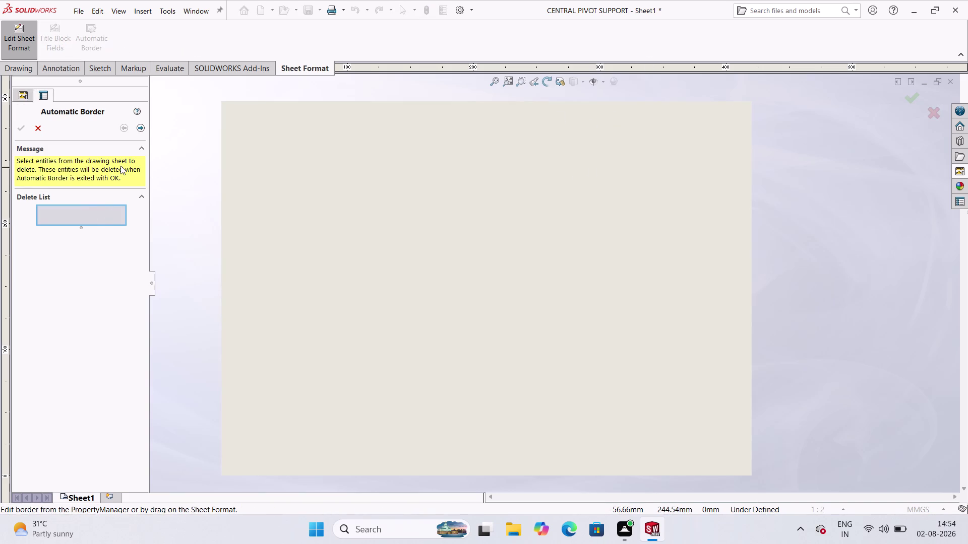
Accept a zoned border of 6 rows, 8 columns, 10 mm margins after editing the center divider.
click(141, 130)
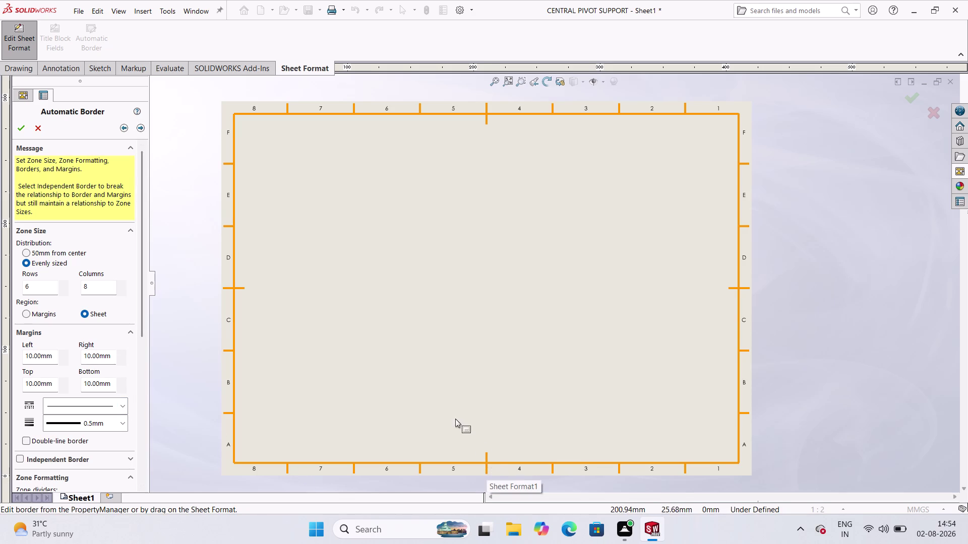
scroll(down, 3)
scroll(up, 3)
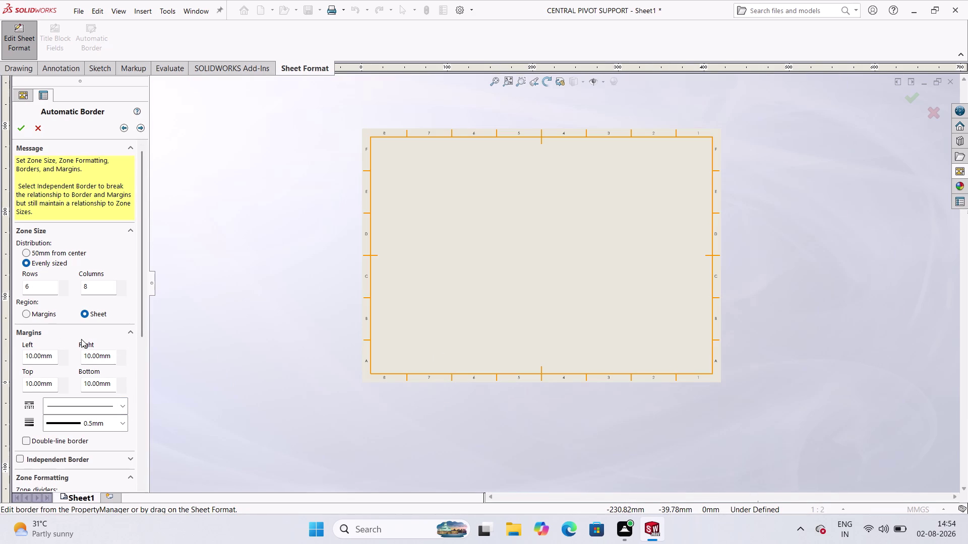
scroll(down, 3)
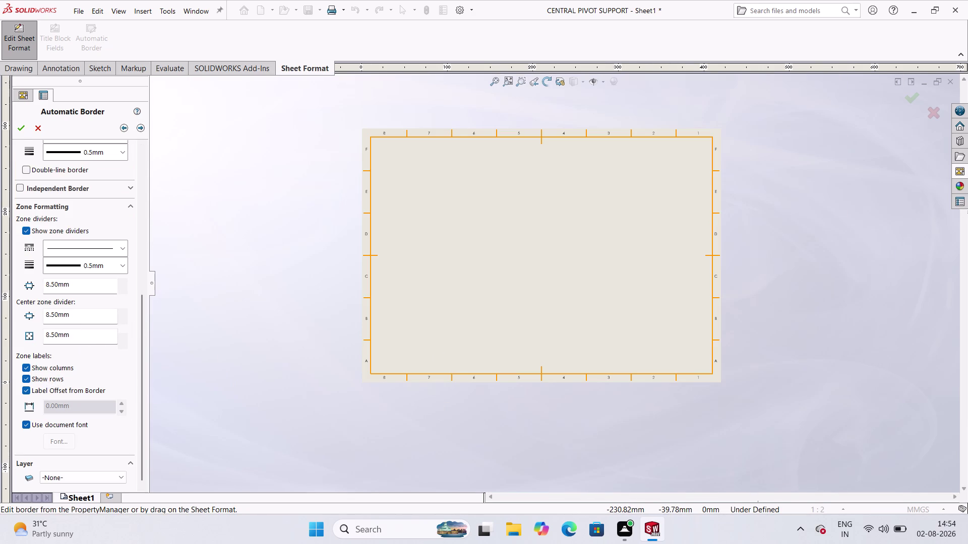
click(101, 318)
drag(77, 340, 47, 342)
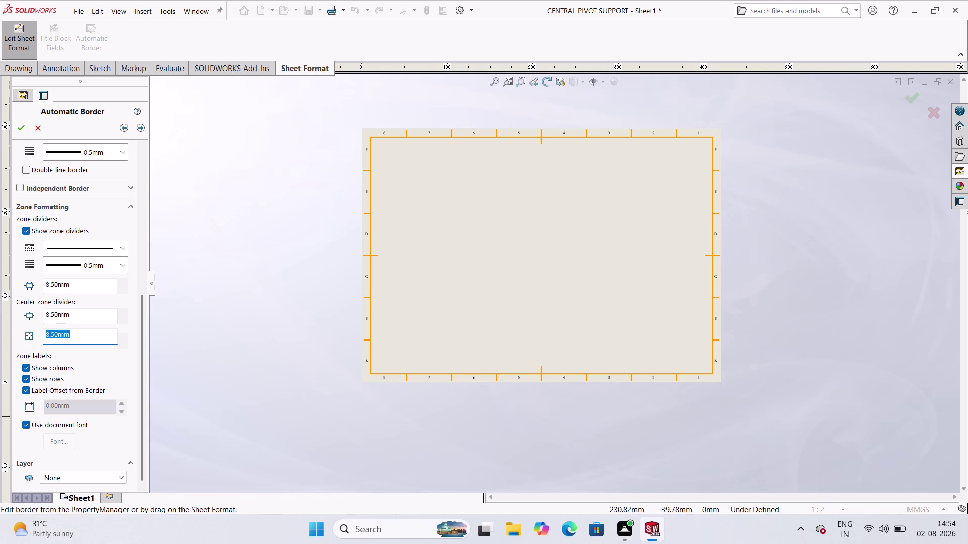
drag(47, 343, 46, 342)
key(0)
click(19, 135)
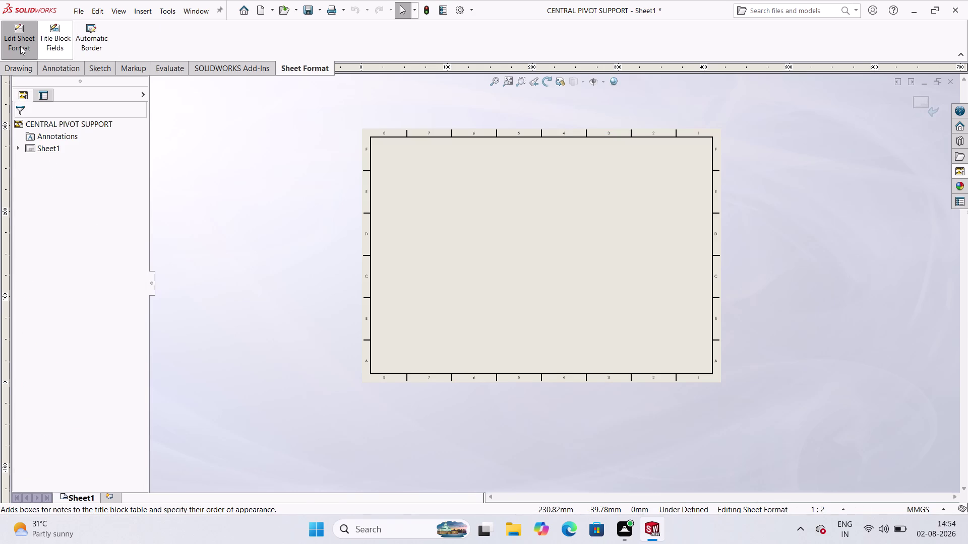
click(88, 68)
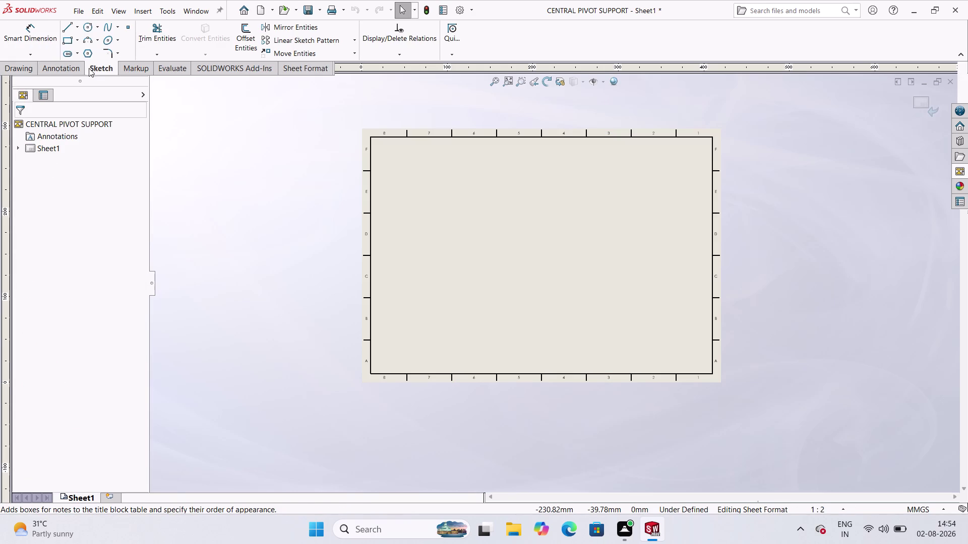
Drag a corner rectangle from the border's bottom-right corner for the title block.
click(69, 40)
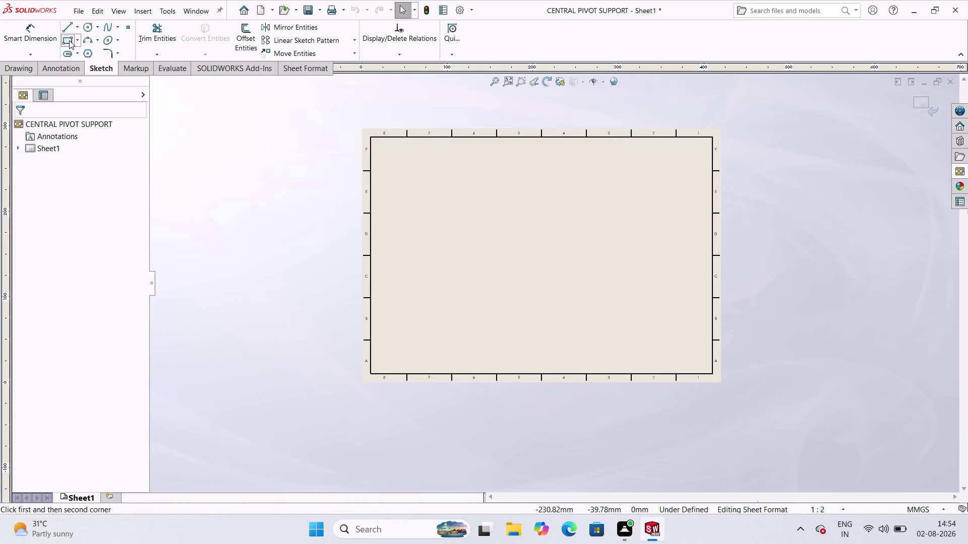
scroll(down, 3)
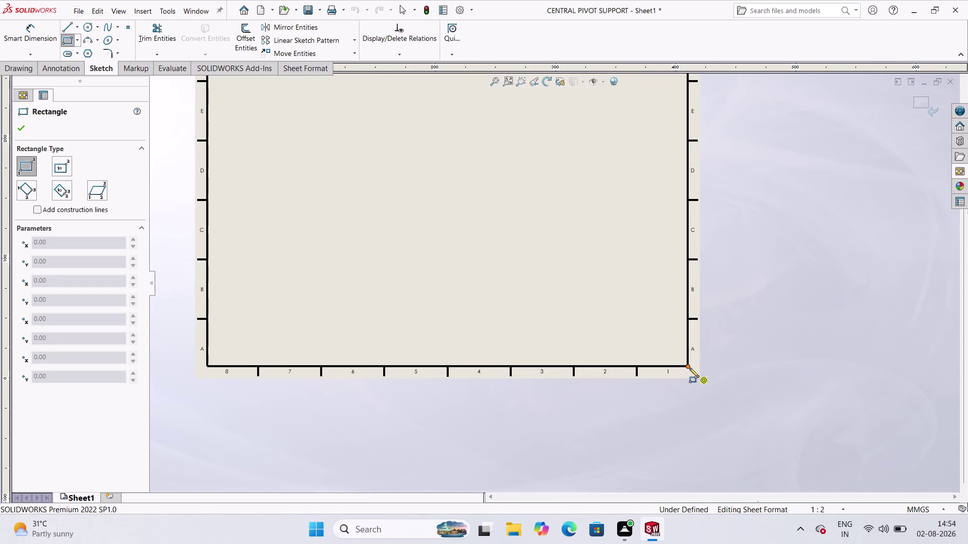
drag(689, 368, 685, 363)
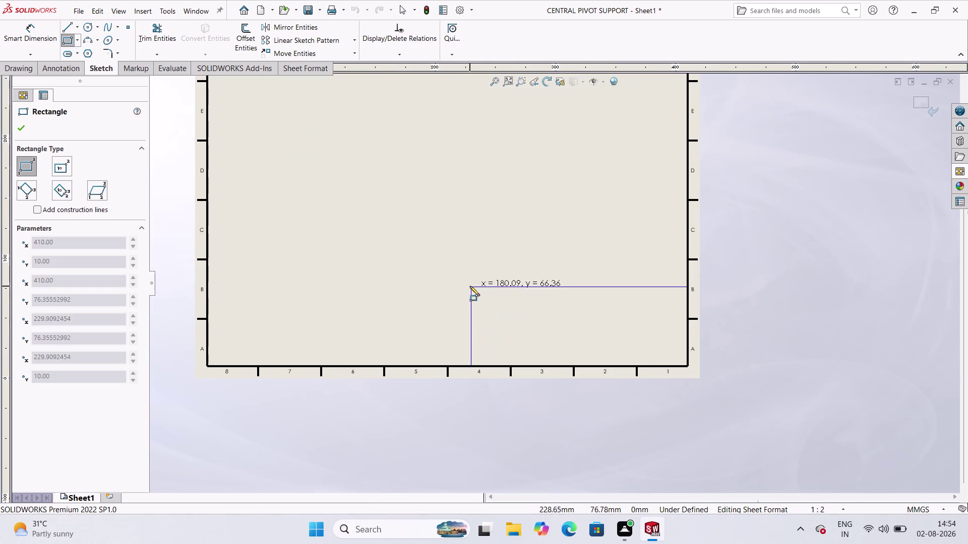